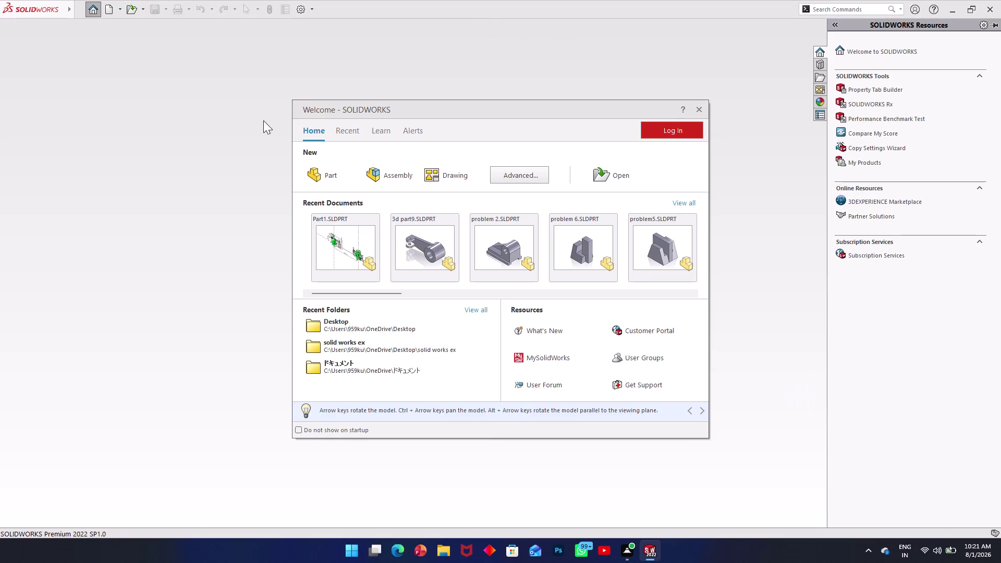
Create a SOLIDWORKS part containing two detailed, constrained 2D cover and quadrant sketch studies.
Create a new part document and open a sketch on the Front Plane.
click(314, 173)
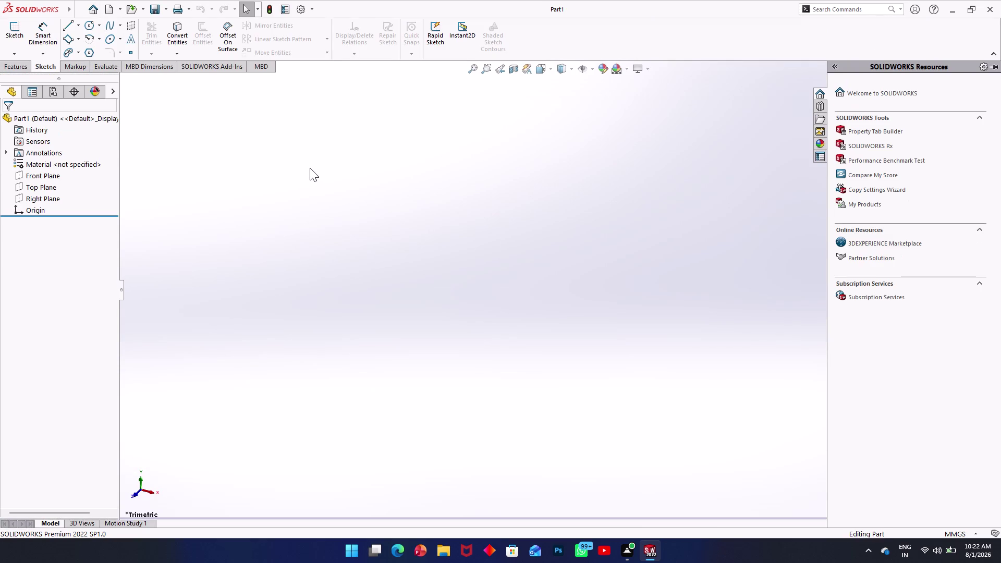
click(43, 176)
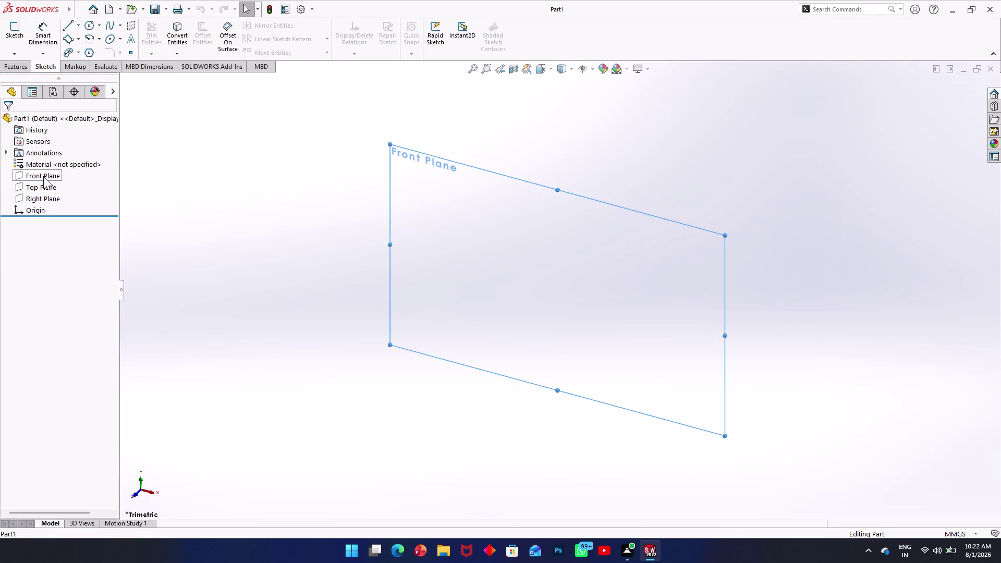
click(6, 34)
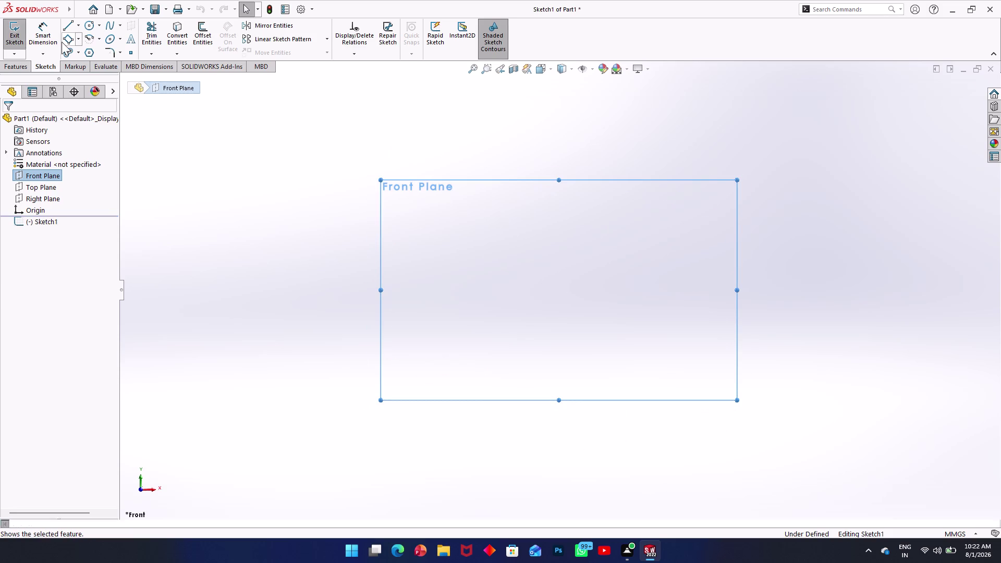
Draw a vertical and a horizontal construction centerline intersecting at the sketch origin.
click(77, 31)
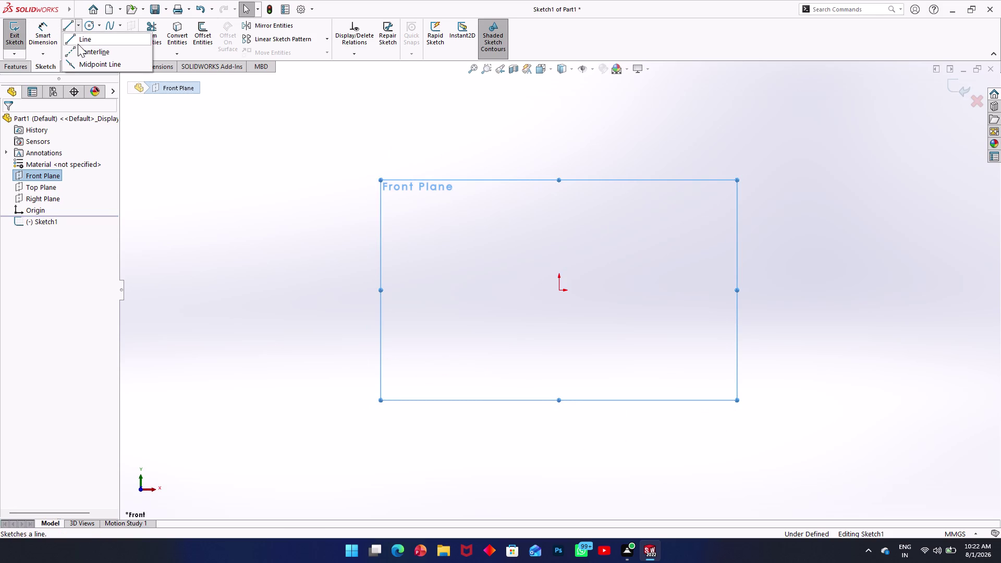
click(78, 46)
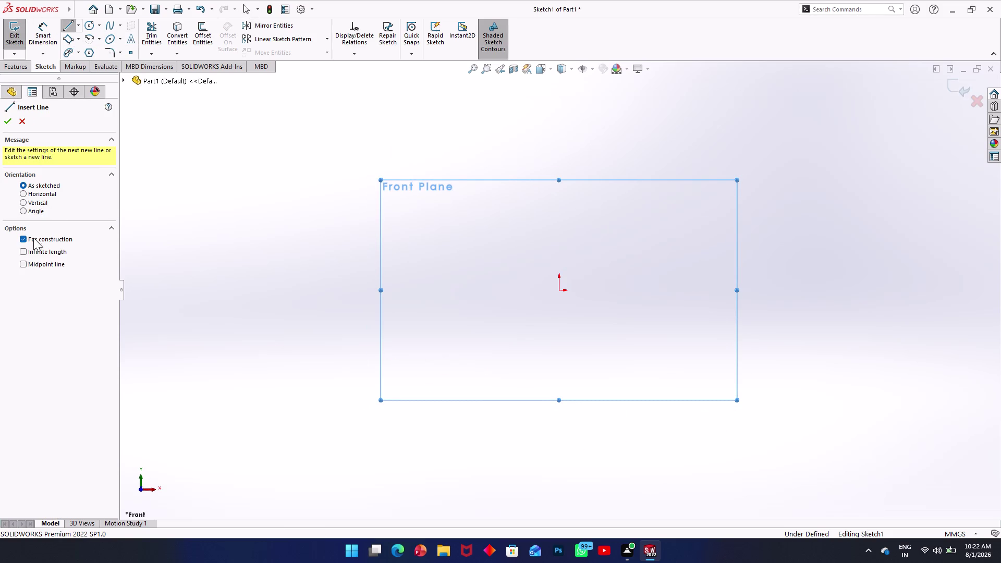
click(33, 249)
click(559, 291)
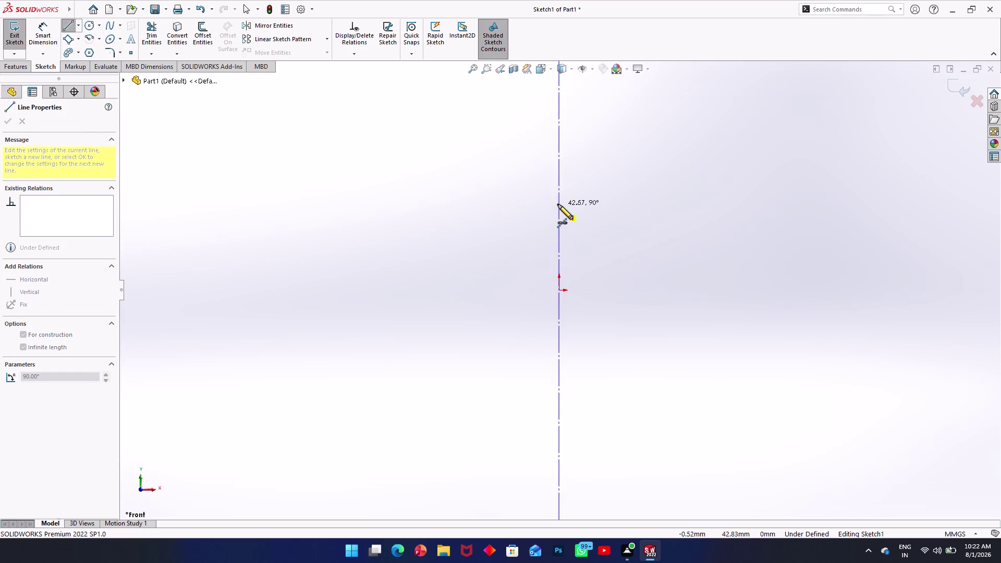
click(558, 204)
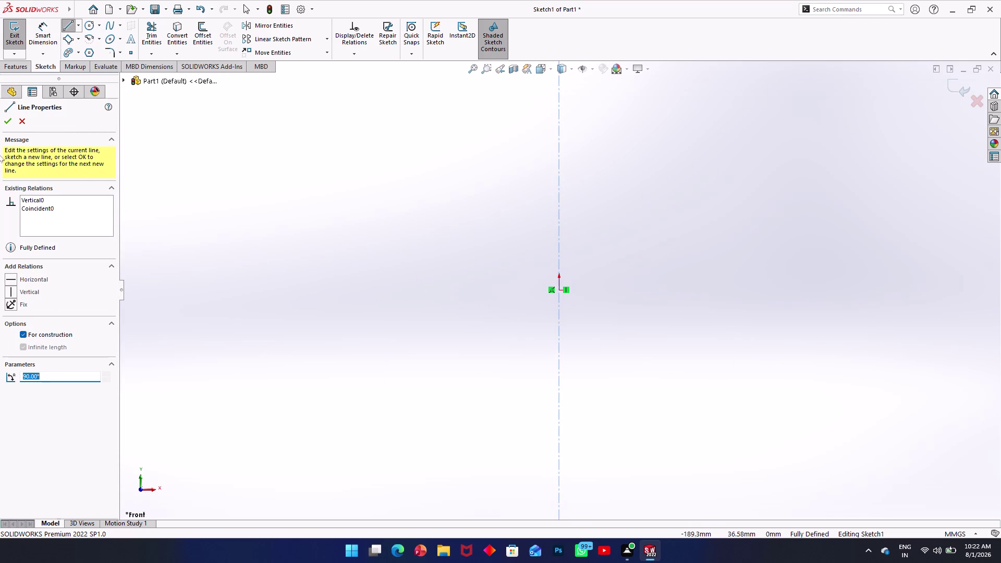
click(560, 290)
click(596, 289)
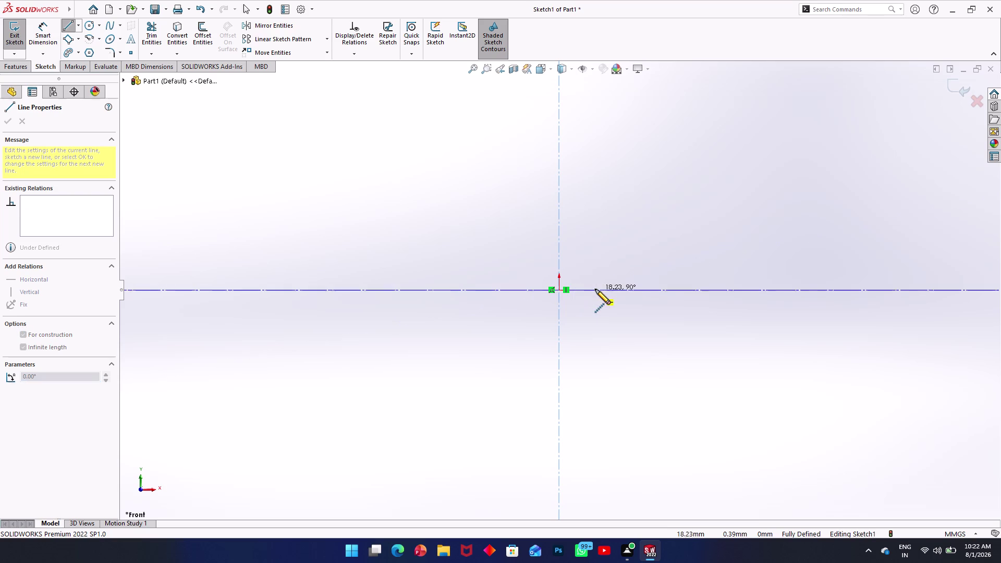
key(Escape)
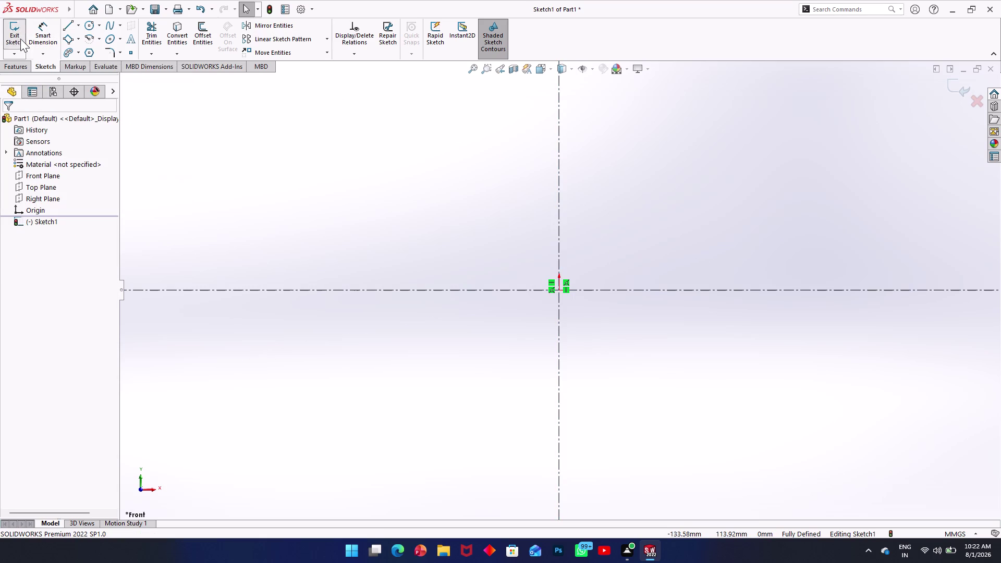
click(87, 26)
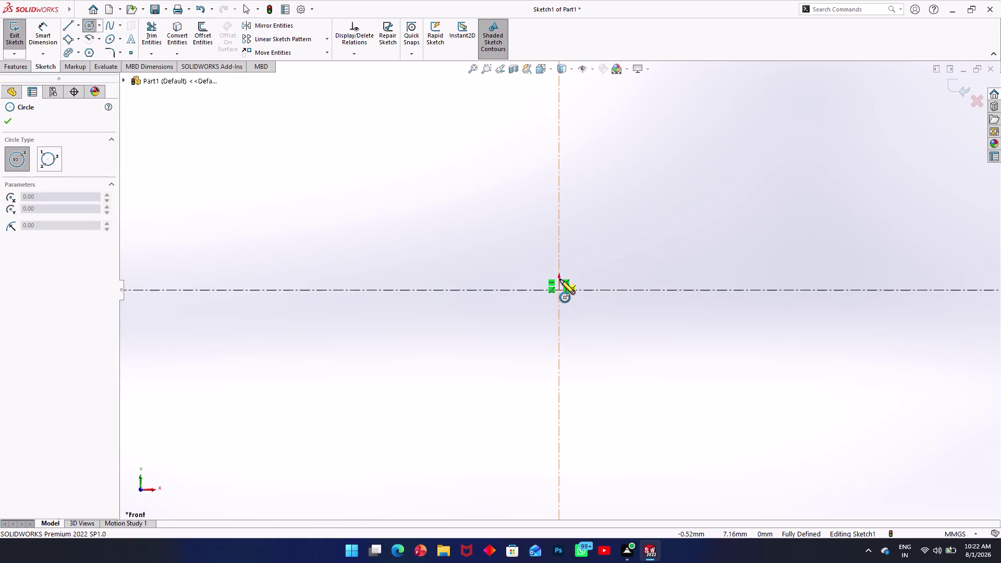
Draw three circles of increasing radius, all centred on the origin.
click(559, 290)
click(572, 296)
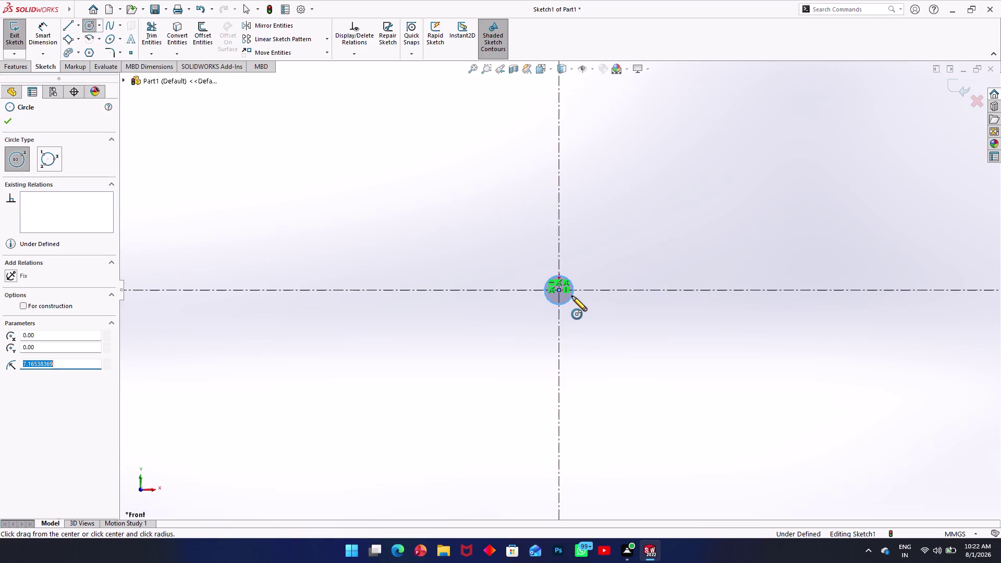
click(559, 291)
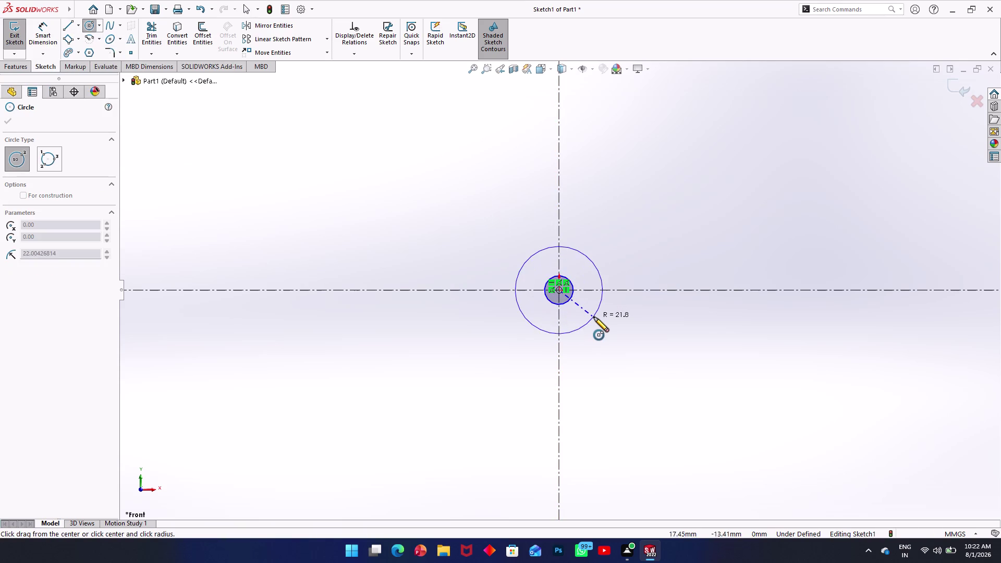
click(593, 317)
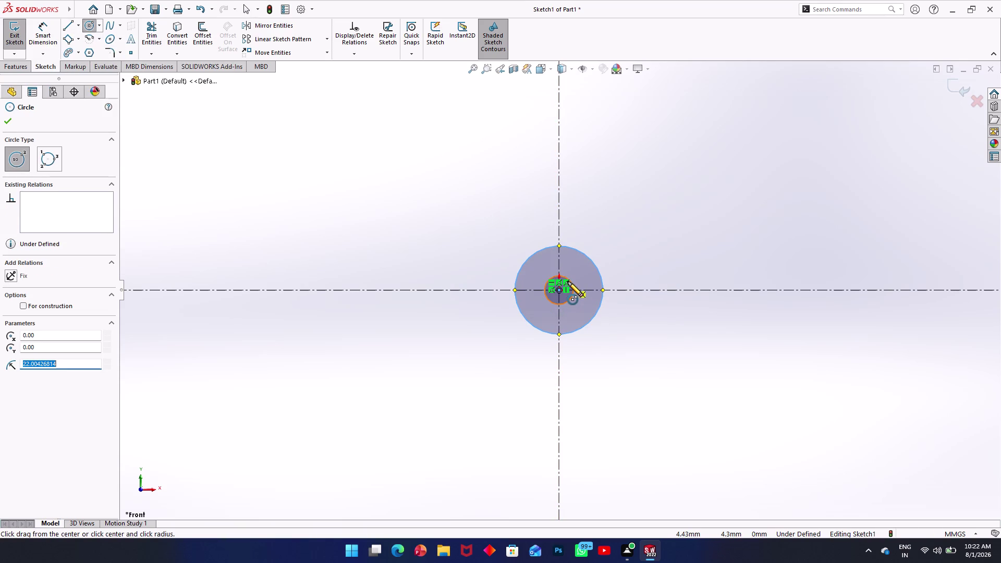
click(560, 291)
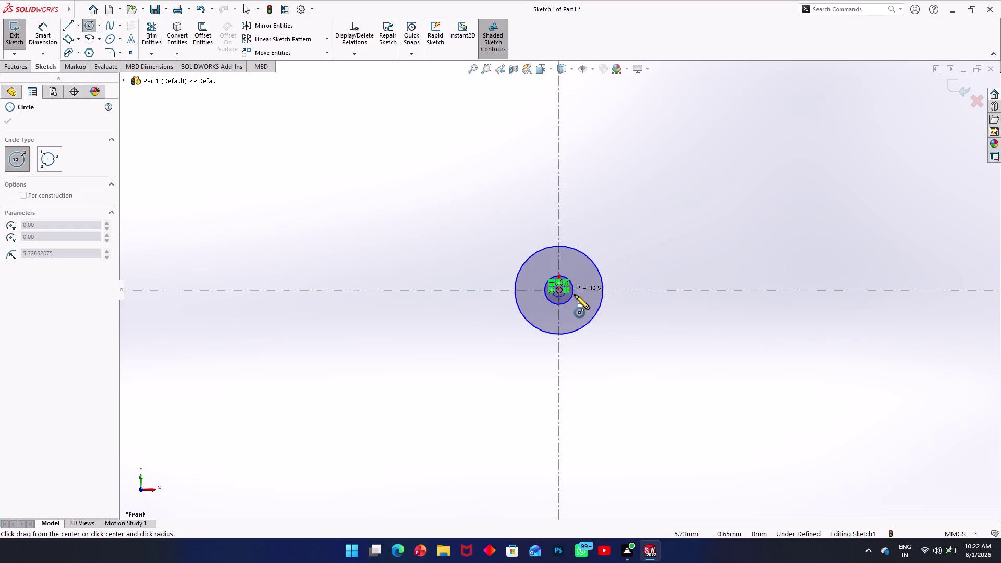
click(614, 316)
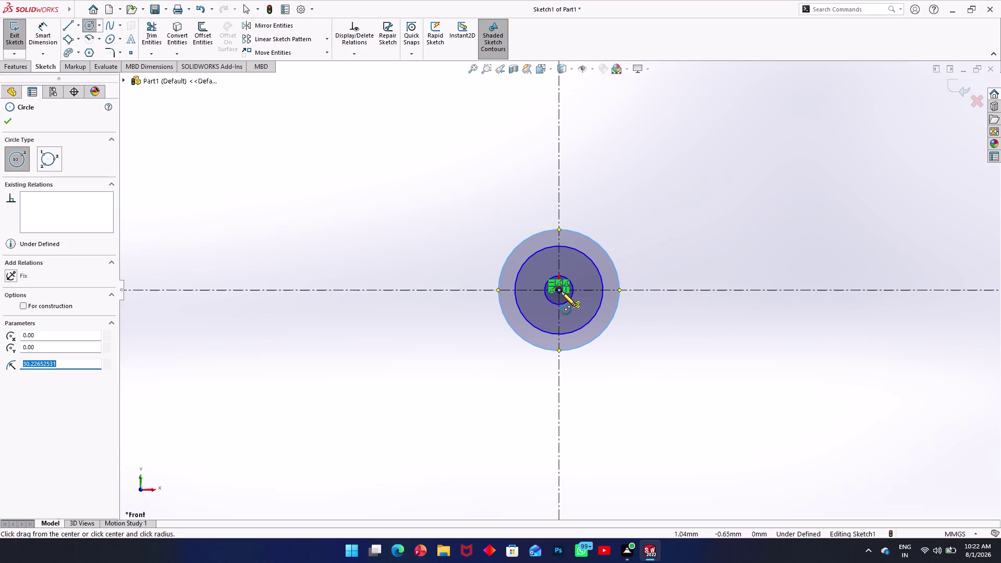
key(Escape)
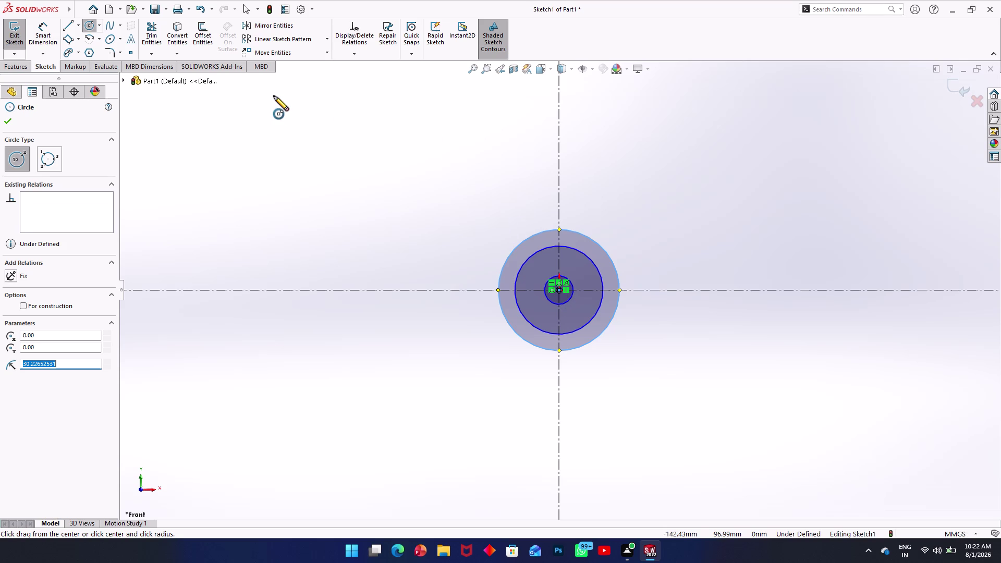
click(51, 31)
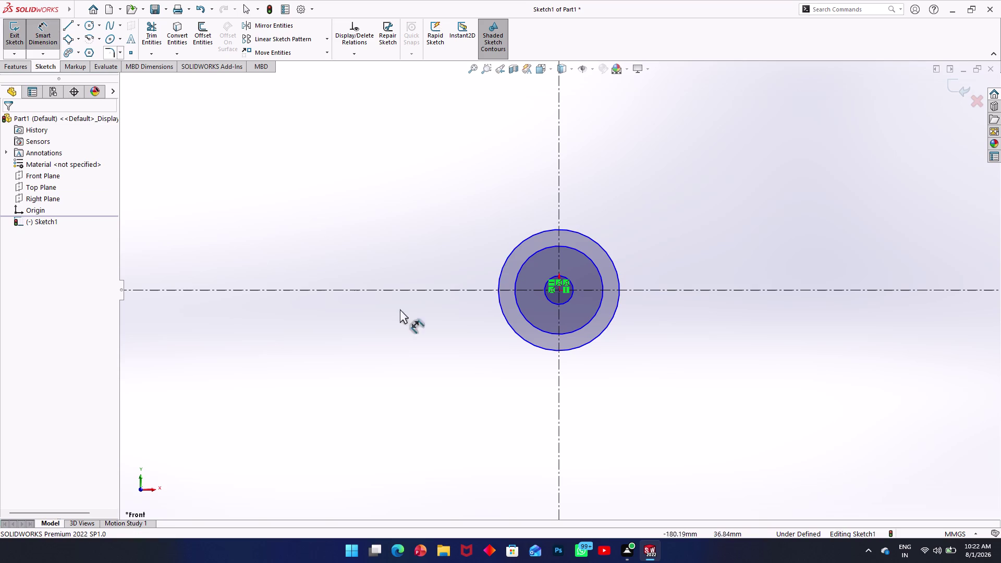
Dimension the smallest and middle circles to 32 mm and 58 mm diameters.
click(561, 304)
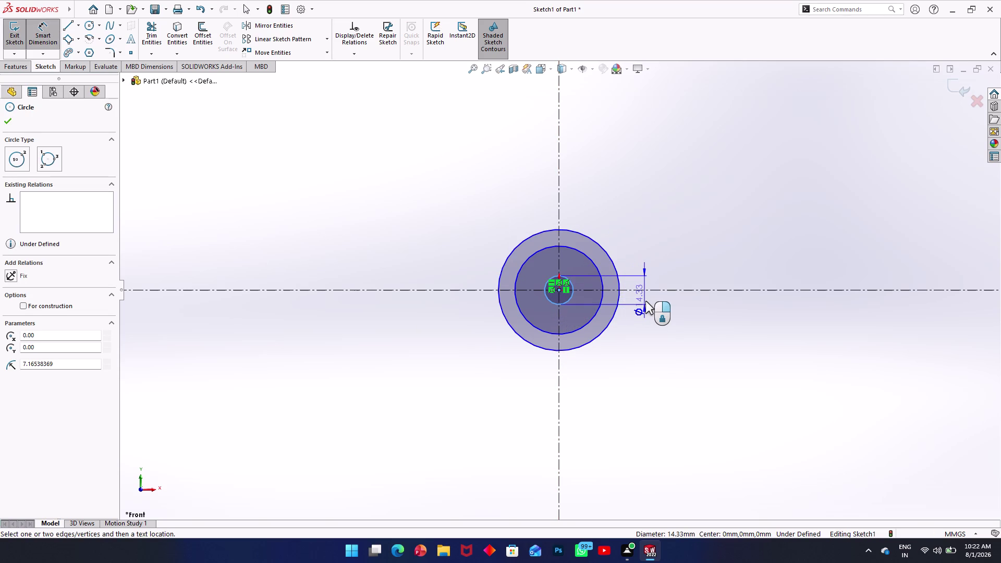
click(646, 301)
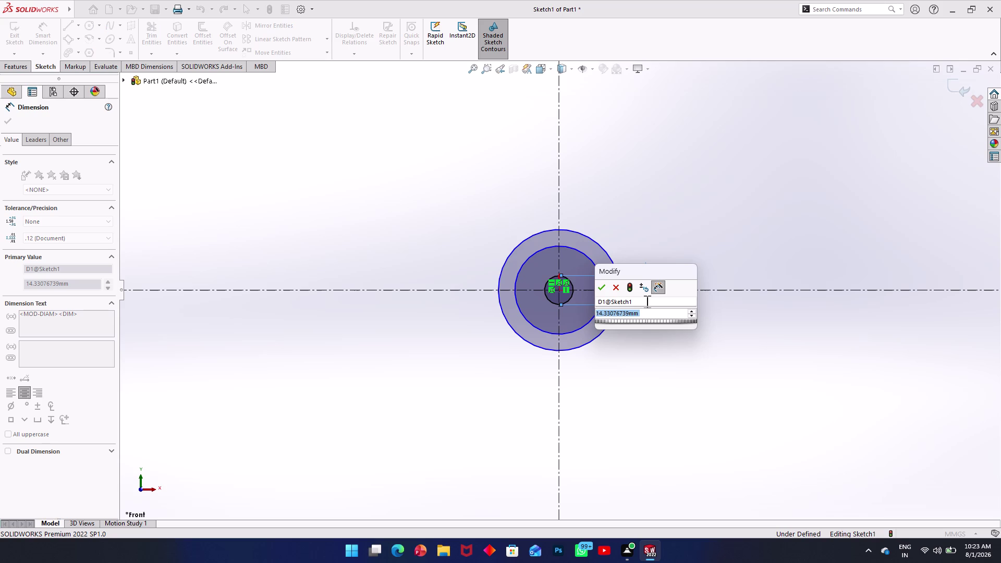
text(32)
key(Return)
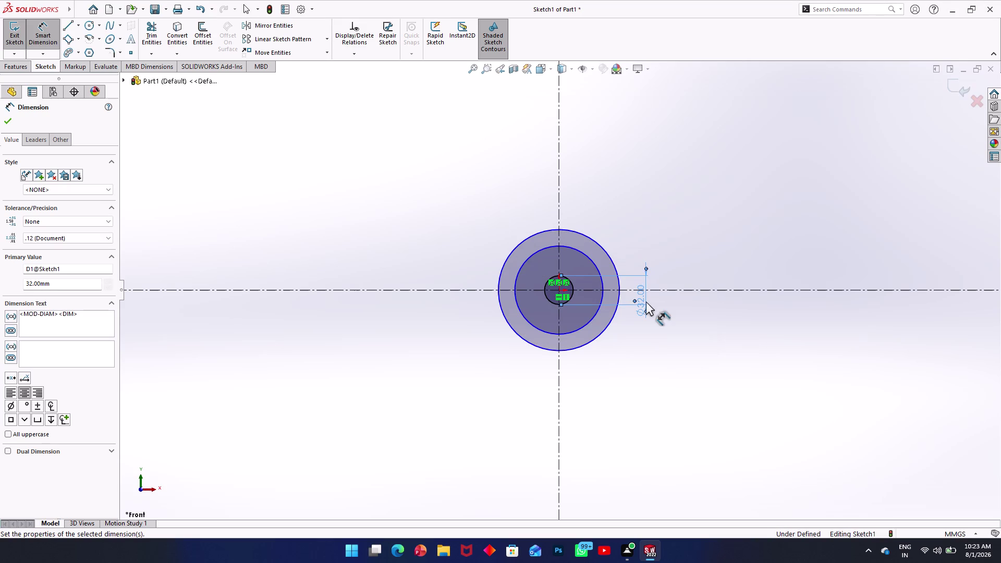
click(589, 324)
click(695, 294)
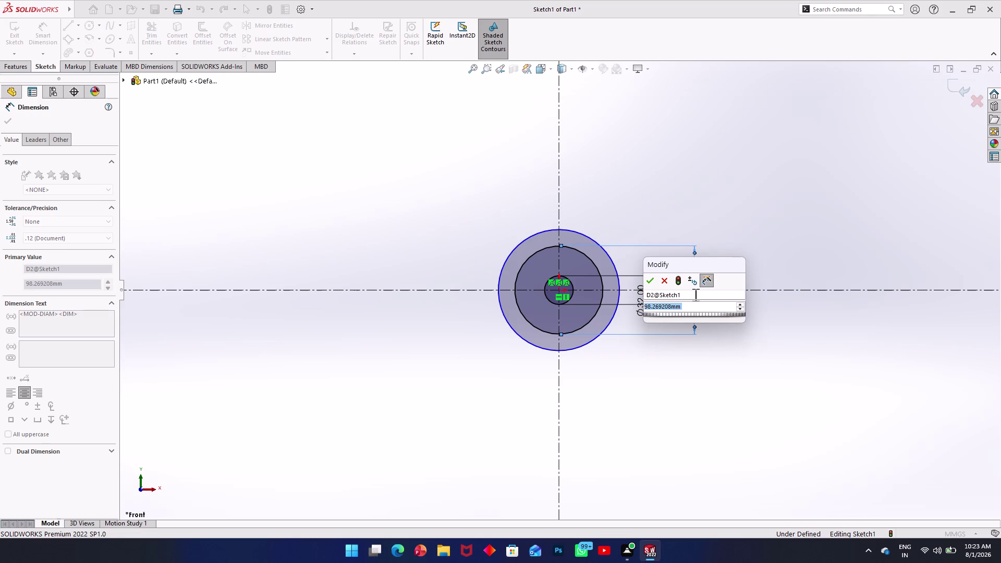
text(58)
key(Return)
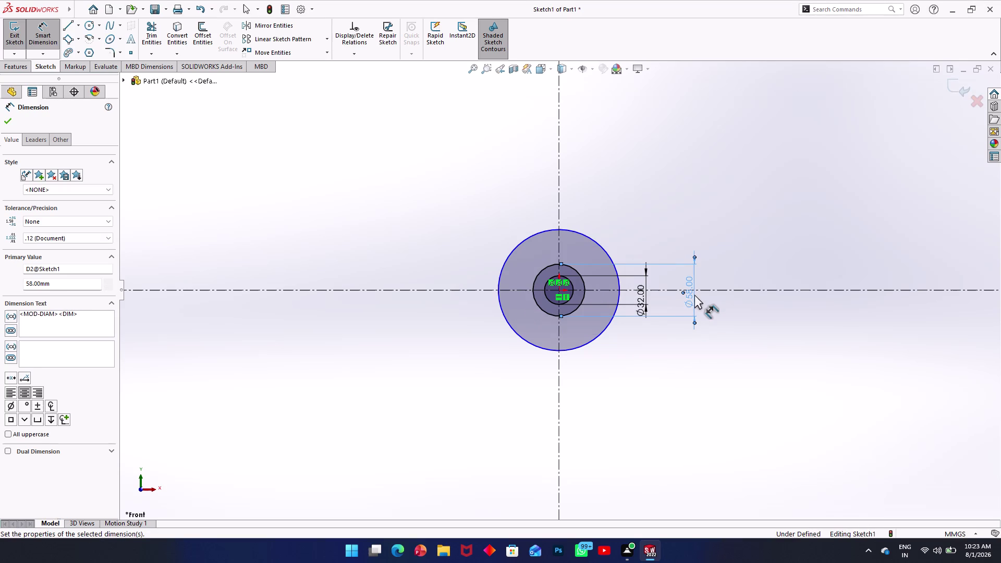
Dimension the outer circle to a 78 mm diameter.
click(609, 261)
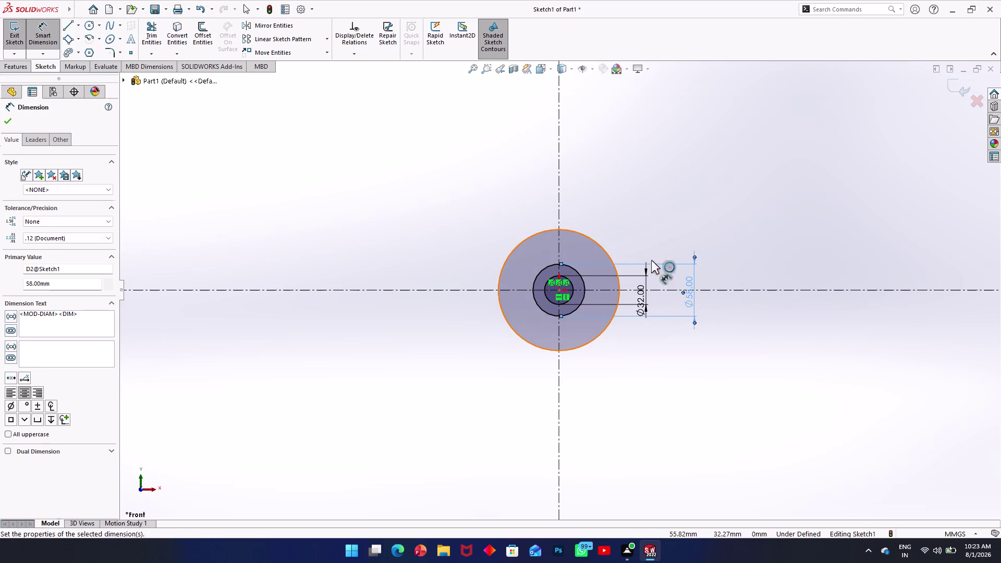
click(726, 306)
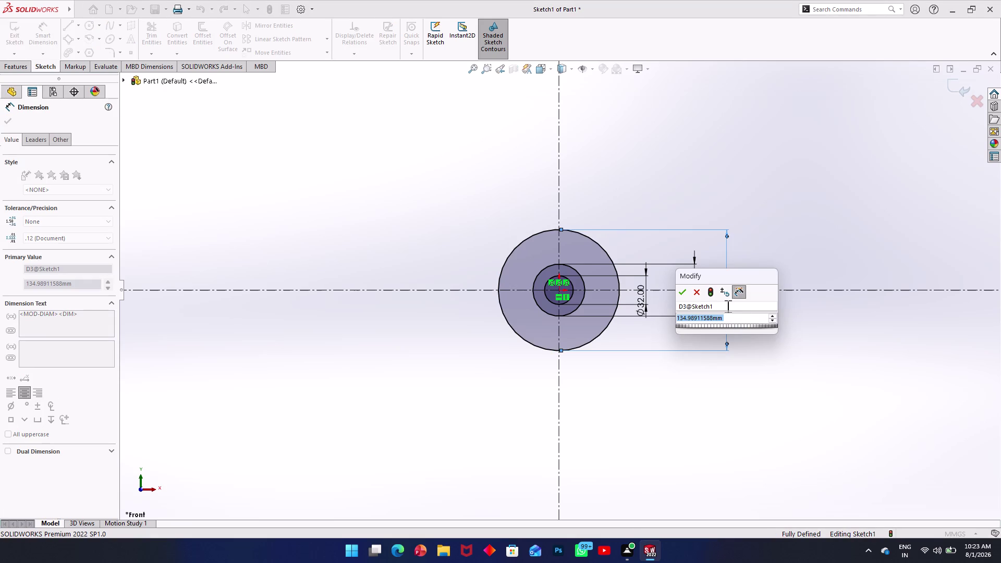
text(78)
key(Return)
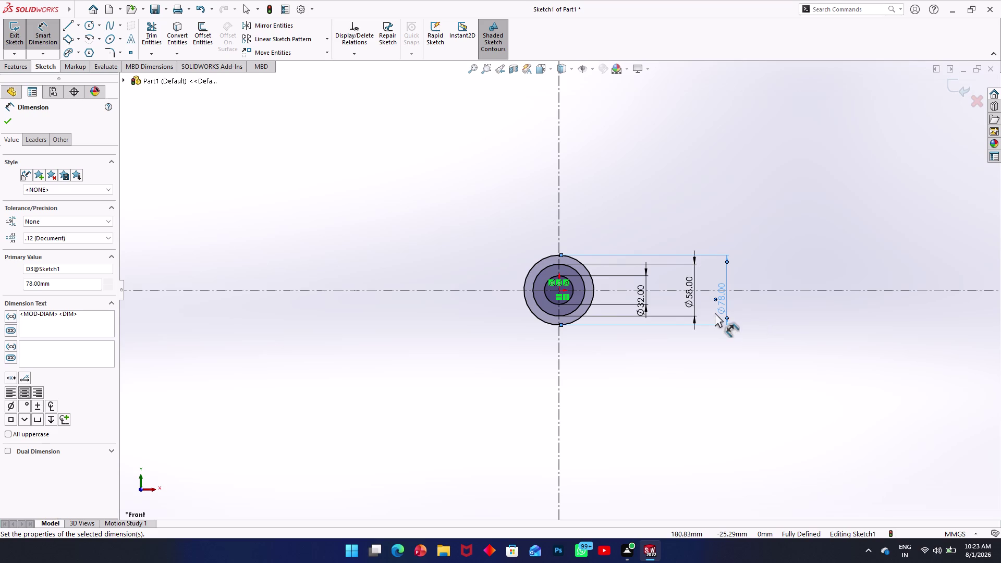
click(558, 289)
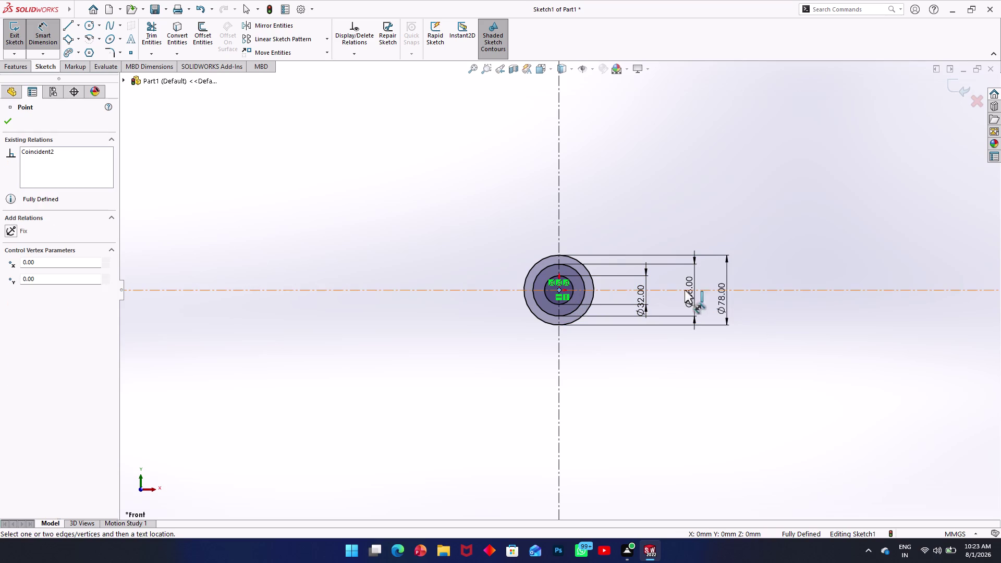
click(85, 23)
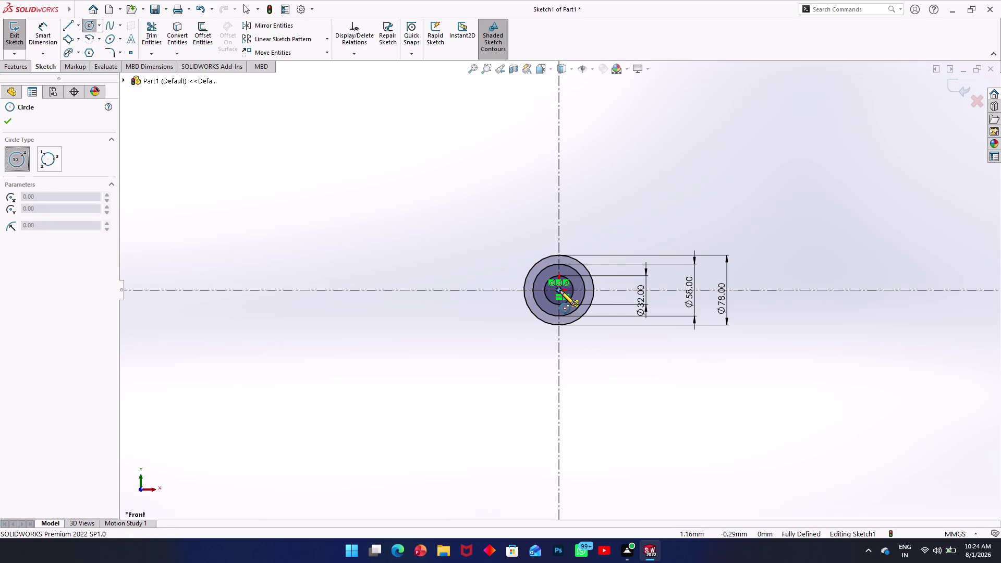
Draw a fourth circle at the origin and dimension it to 84 mm diameter.
click(560, 291)
click(615, 313)
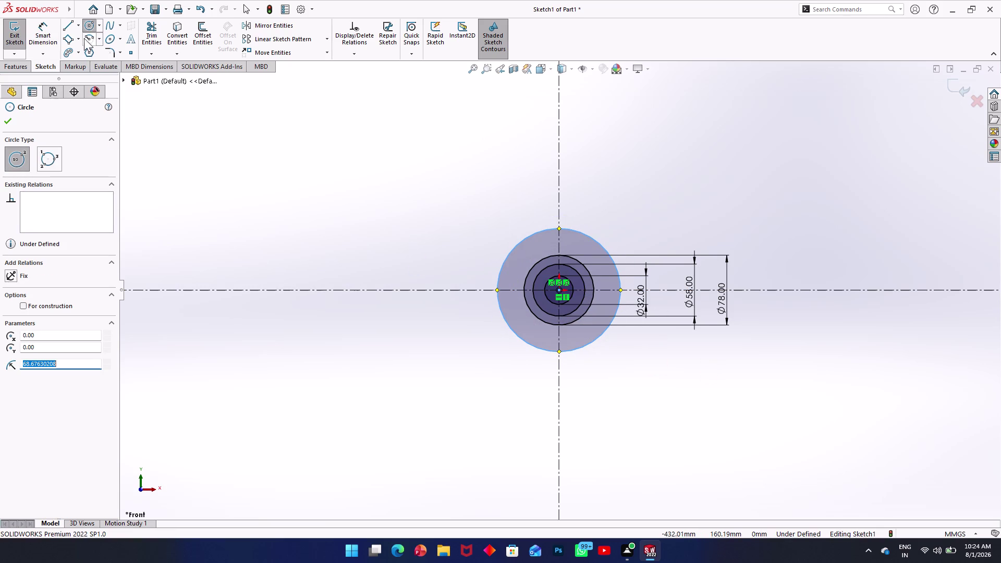
click(47, 27)
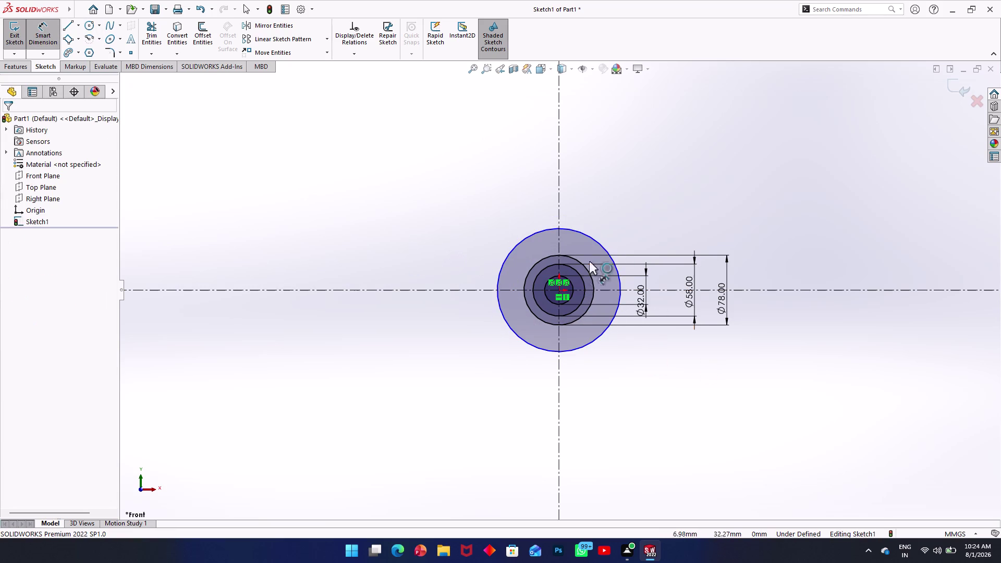
click(606, 251)
click(738, 270)
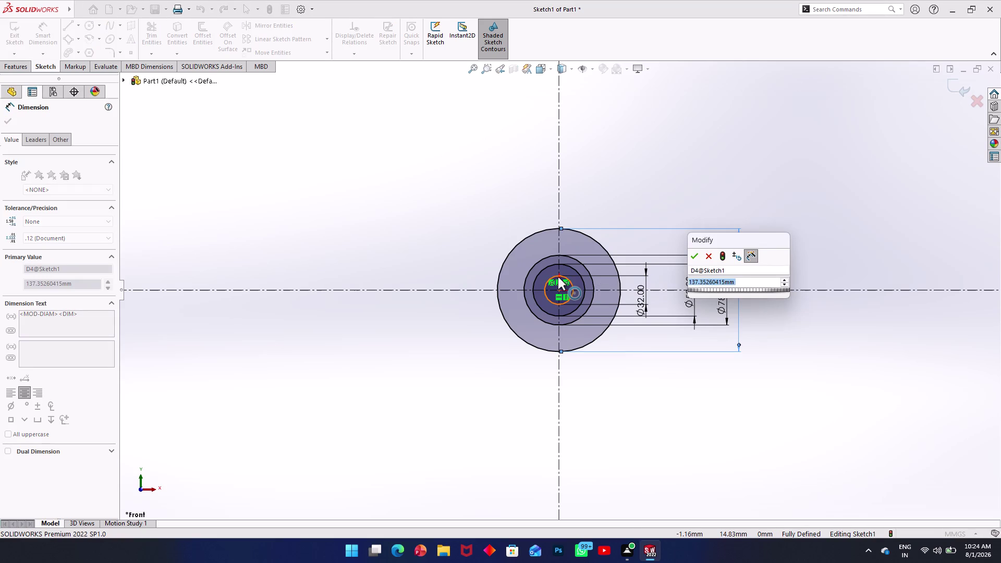
text(84)
key(Return)
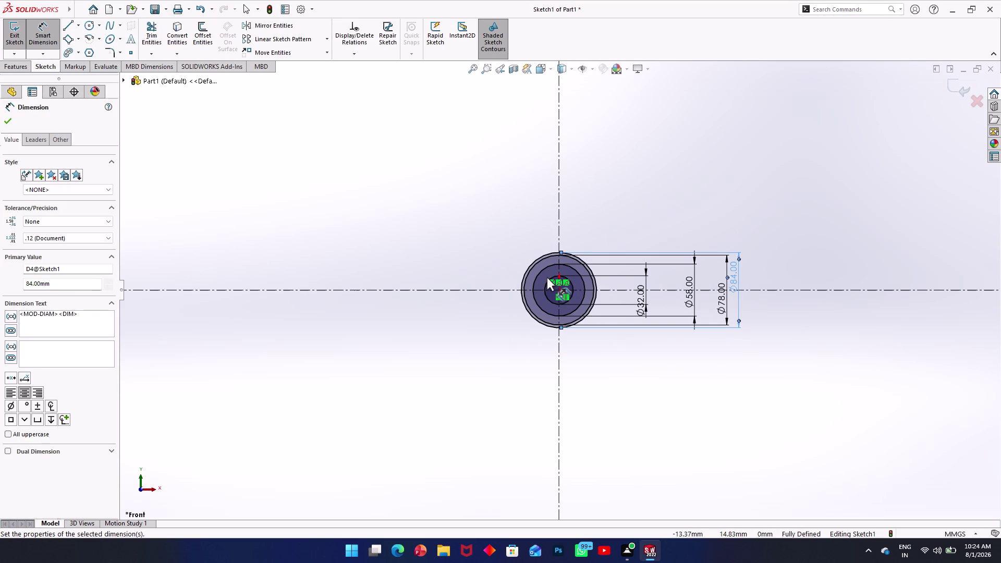
Zoom in and select the 58 mm circle.
scroll(down, 3)
scroll(down, 3)
scroll(down, 3)
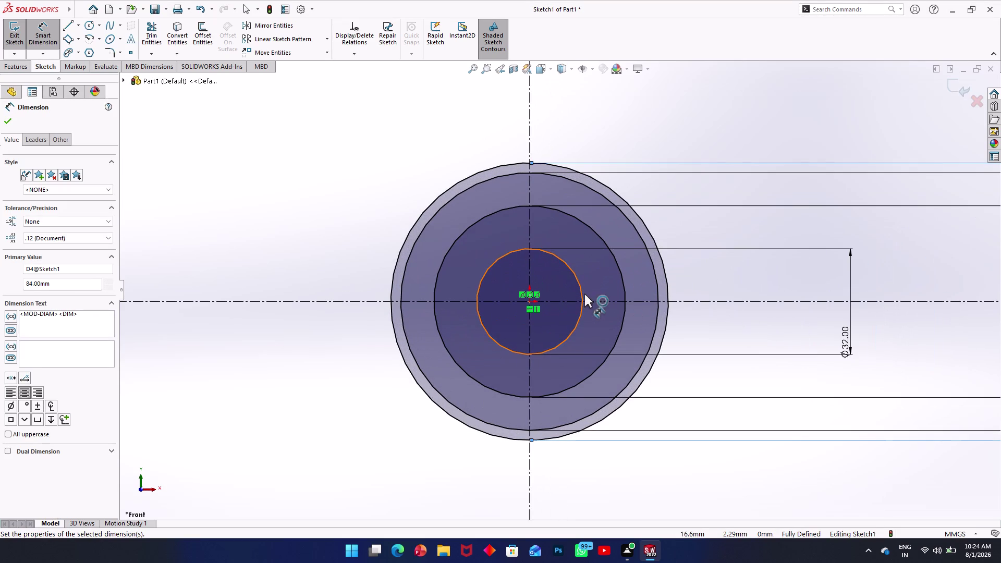
click(45, 25)
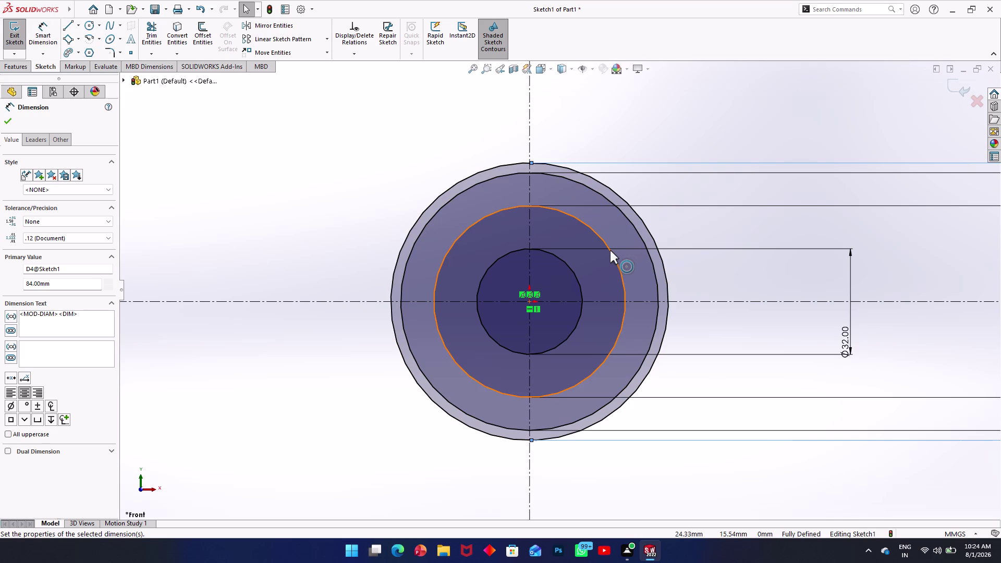
click(610, 250)
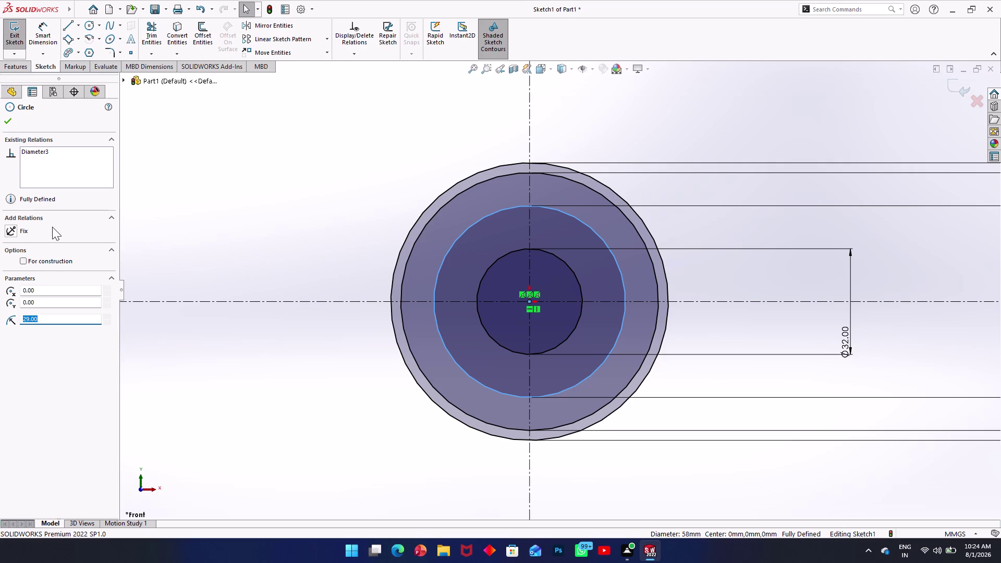
Convert the 58 mm circle into construction geometry.
click(27, 259)
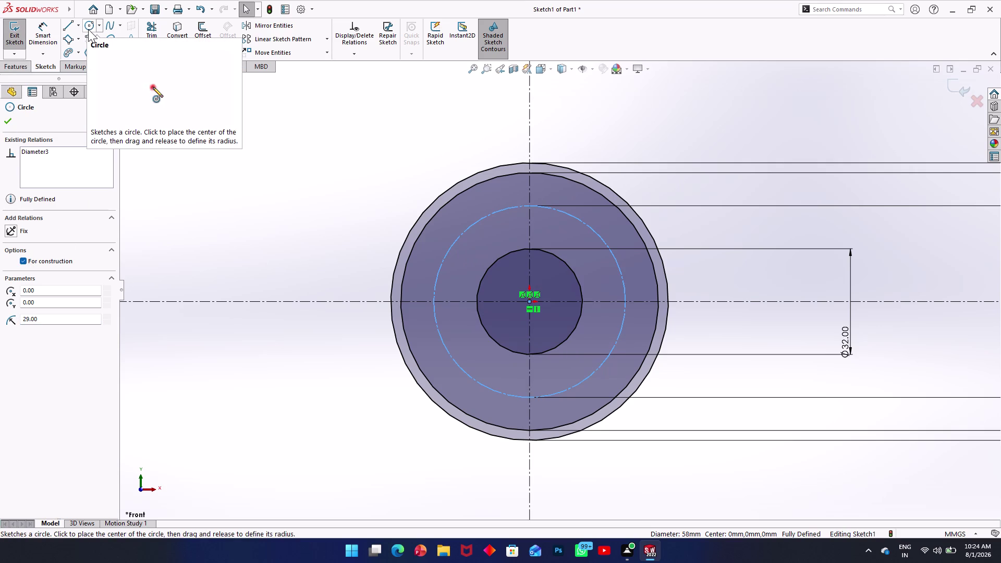
click(88, 29)
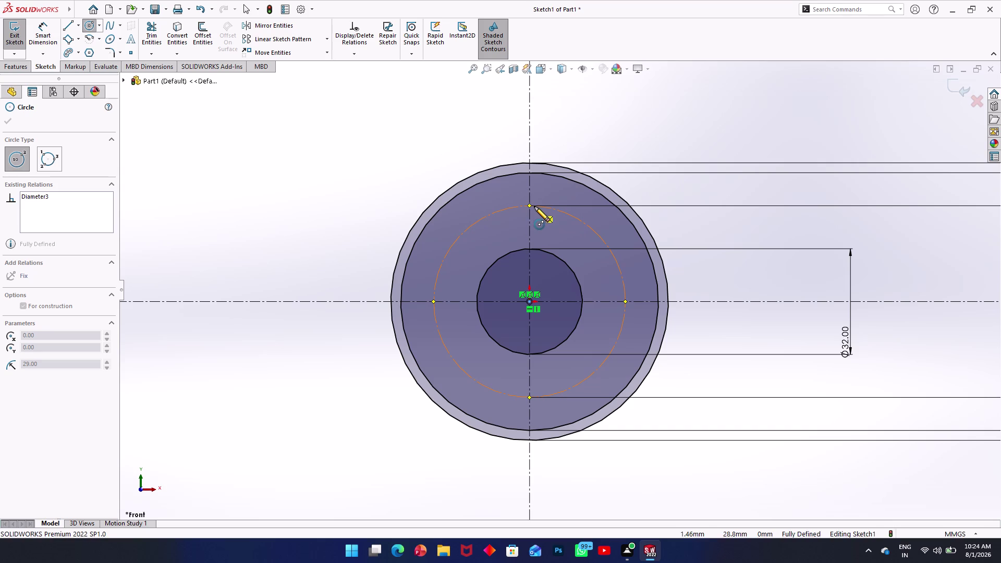
Draw a circle on the construction circle's top quadrant and dimension it to 14 mm diameter.
click(530, 207)
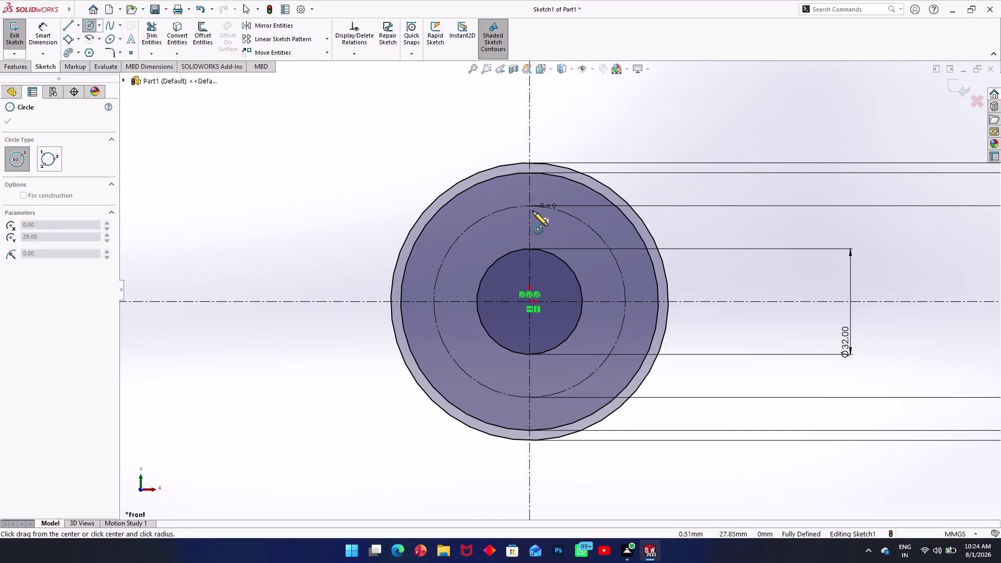
click(537, 215)
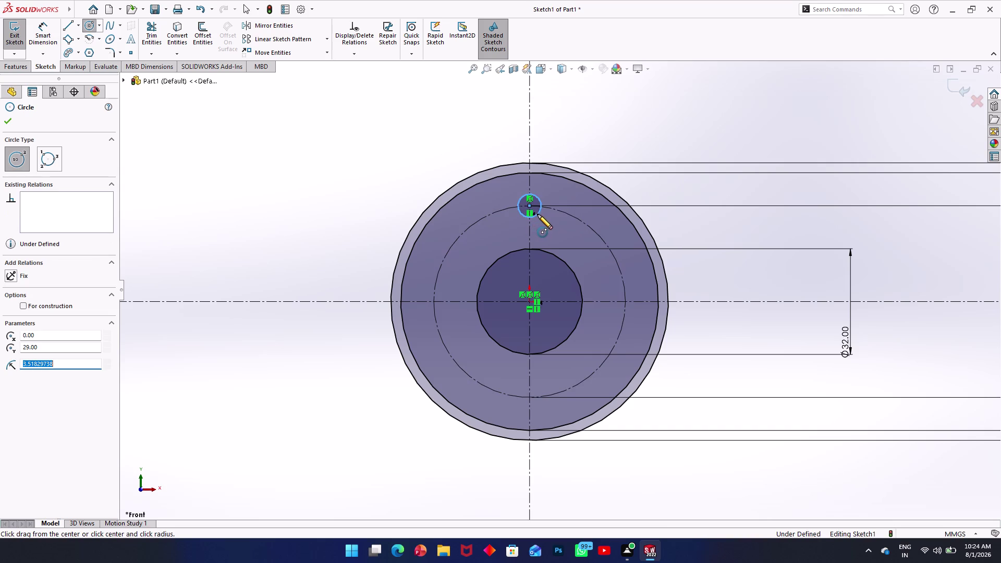
click(44, 30)
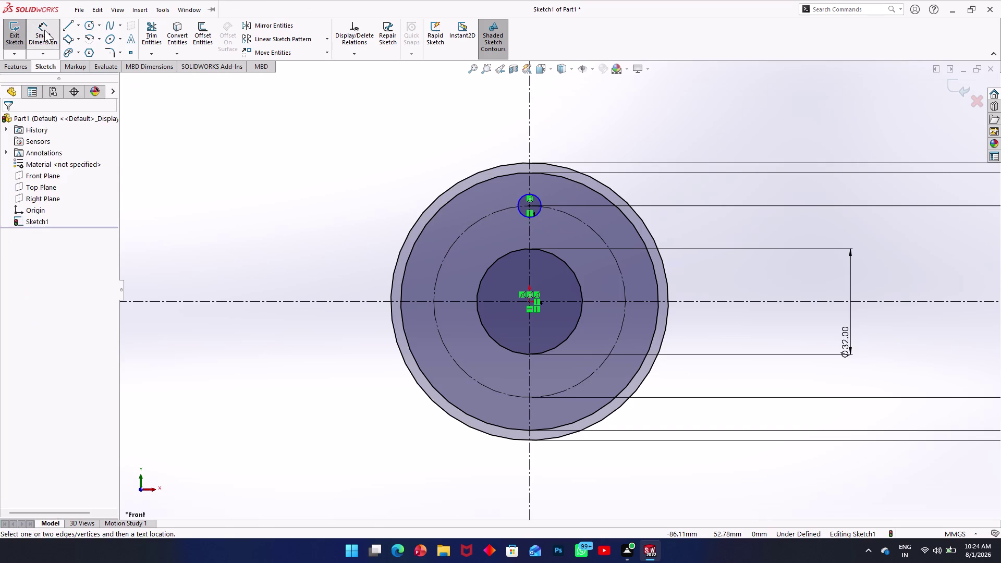
click(540, 201)
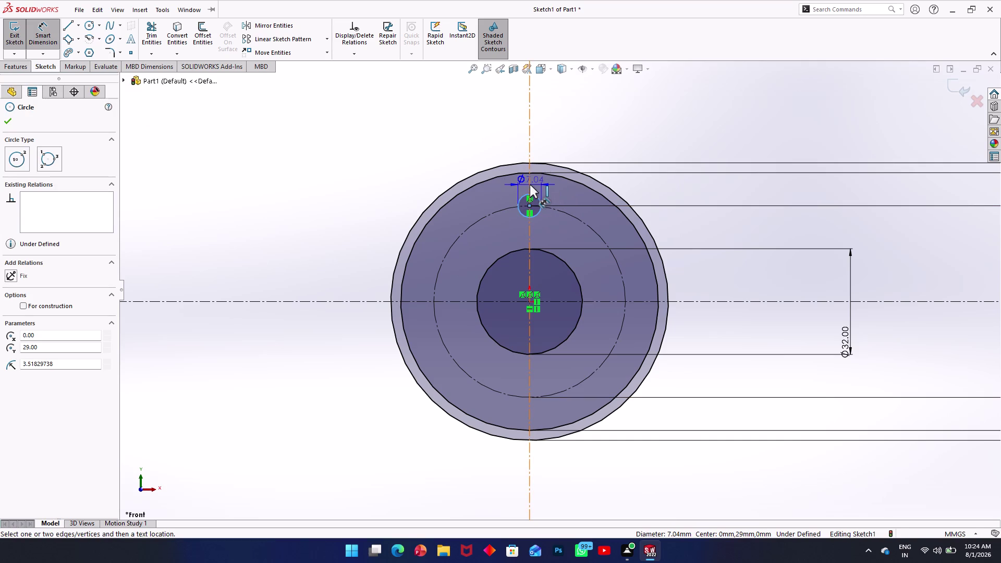
click(533, 189)
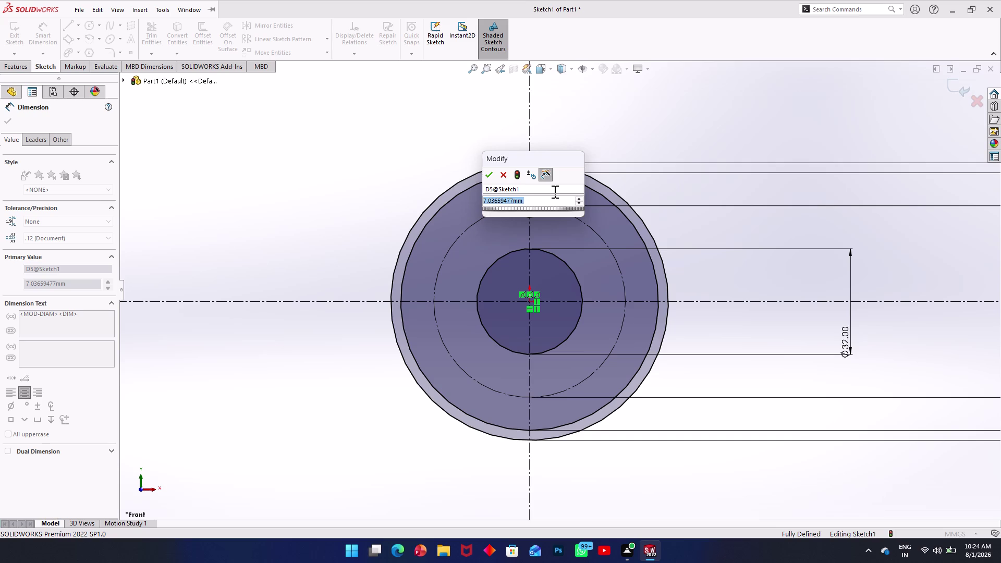
text(14)
key(Return)
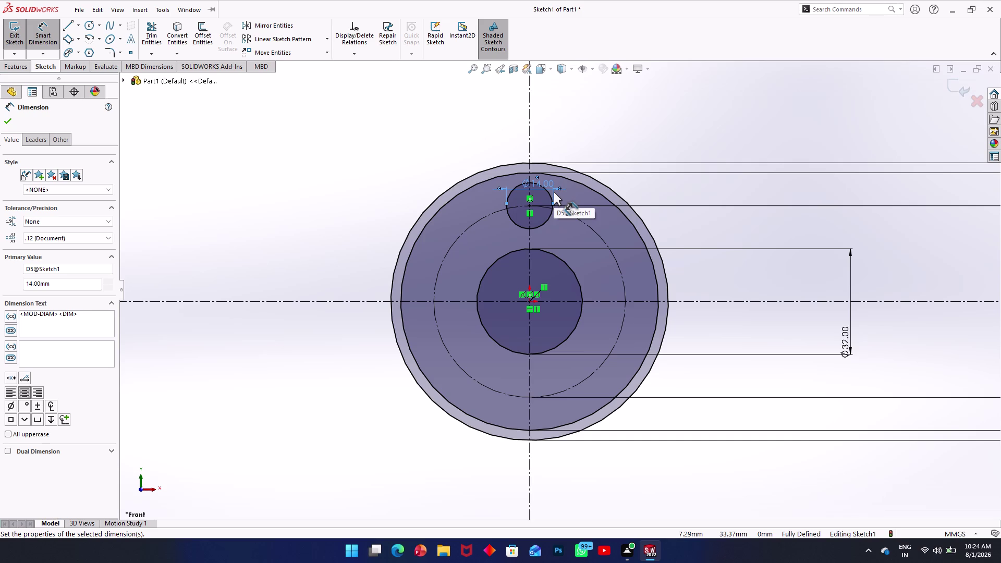
click(86, 28)
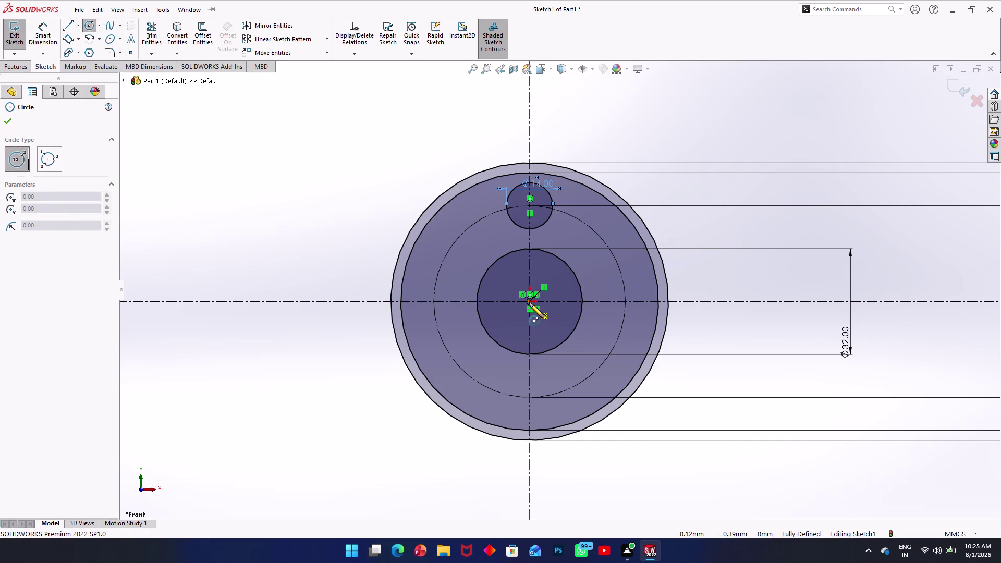
Draw a circle at the origin and dimension it to 22 mm diameter.
click(529, 303)
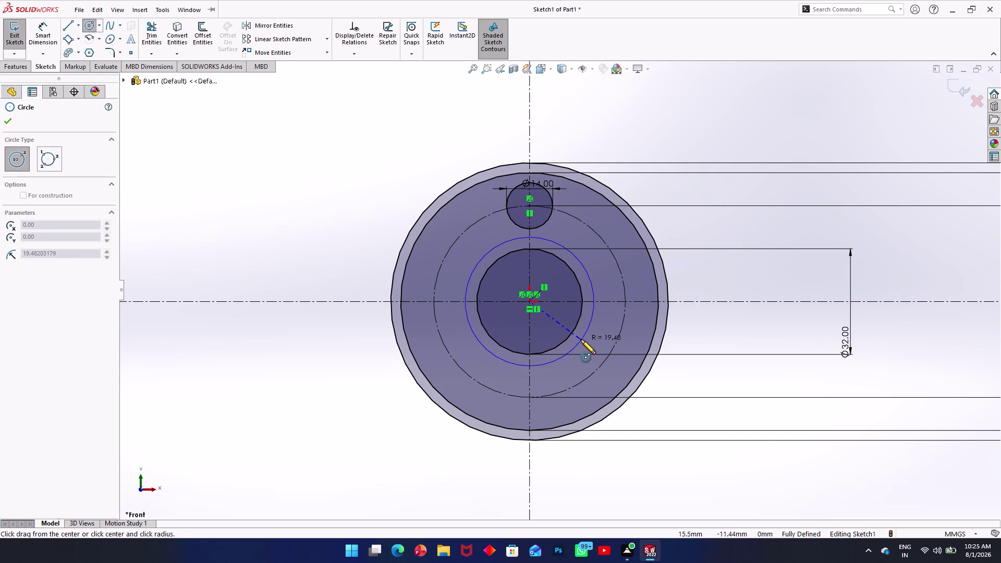
click(581, 338)
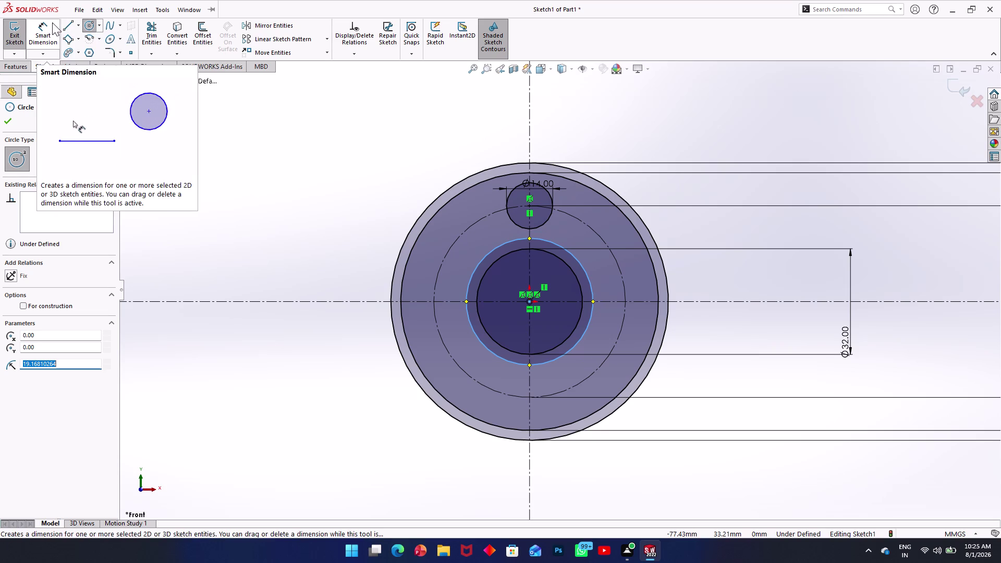
click(52, 23)
click(588, 275)
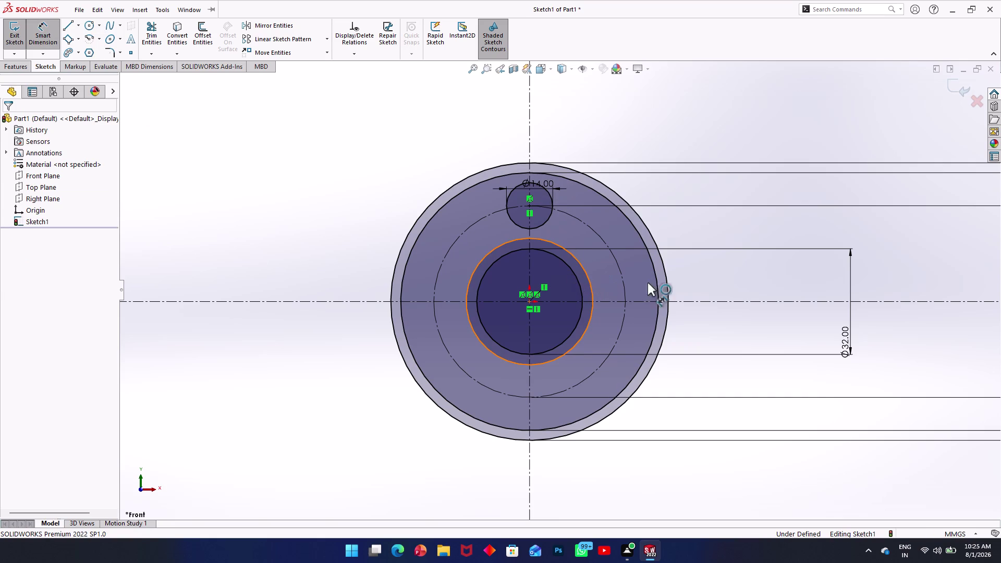
click(871, 303)
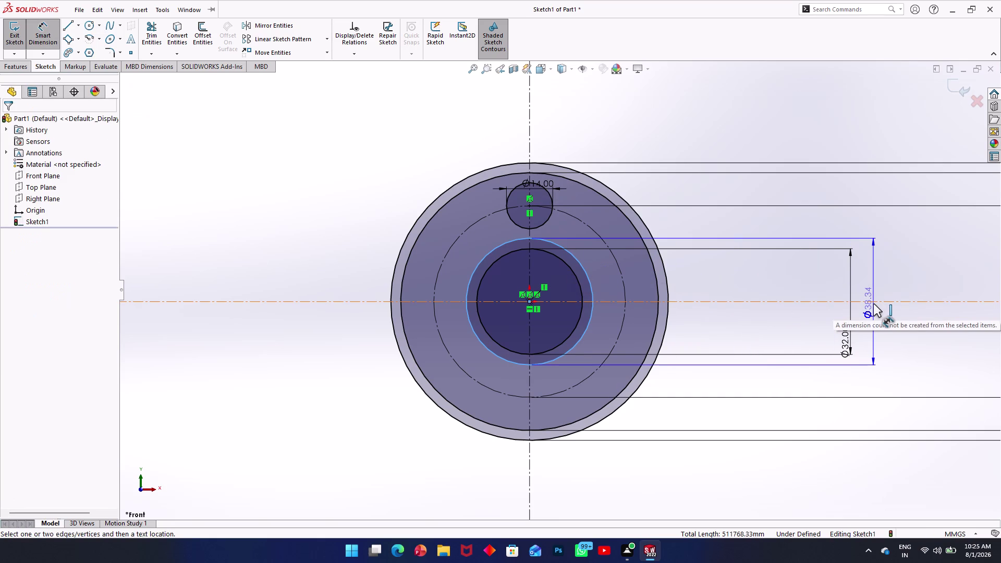
click(813, 308)
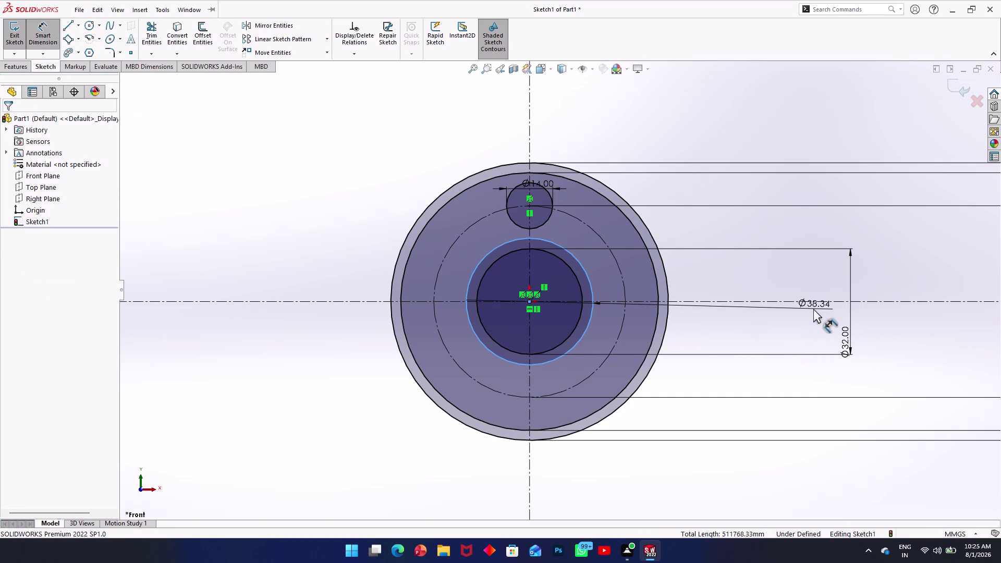
text(2)
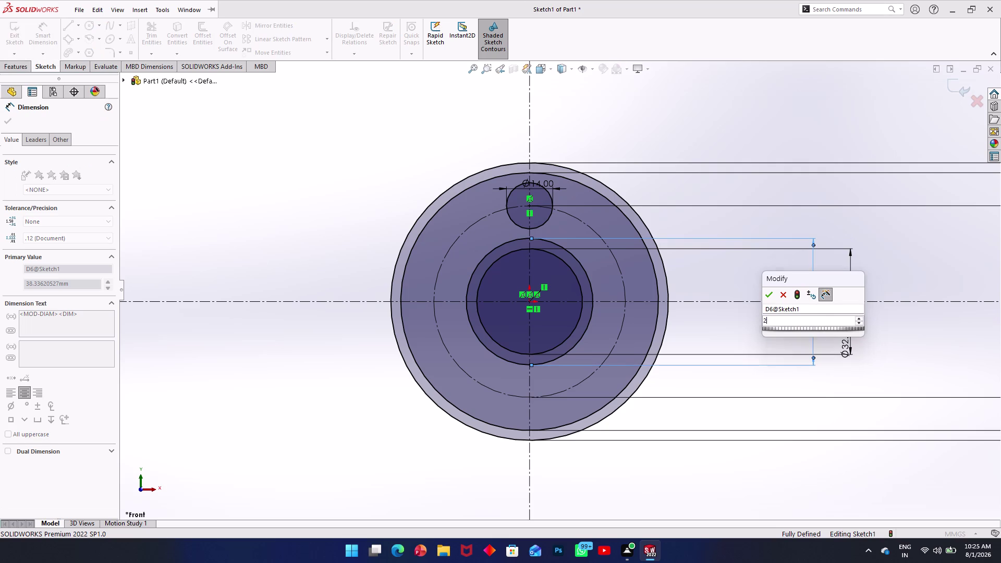
text(2)
key(Return)
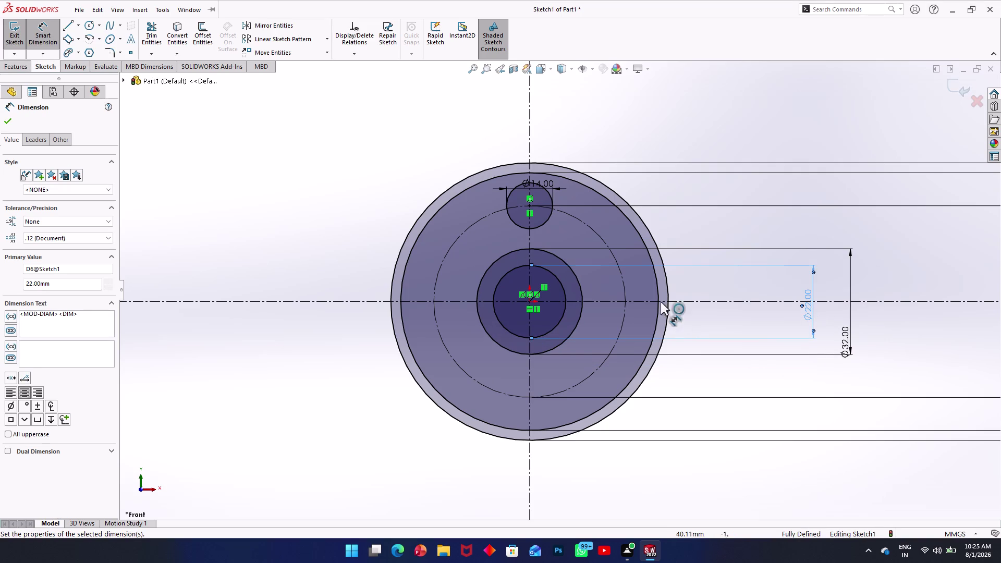
click(67, 26)
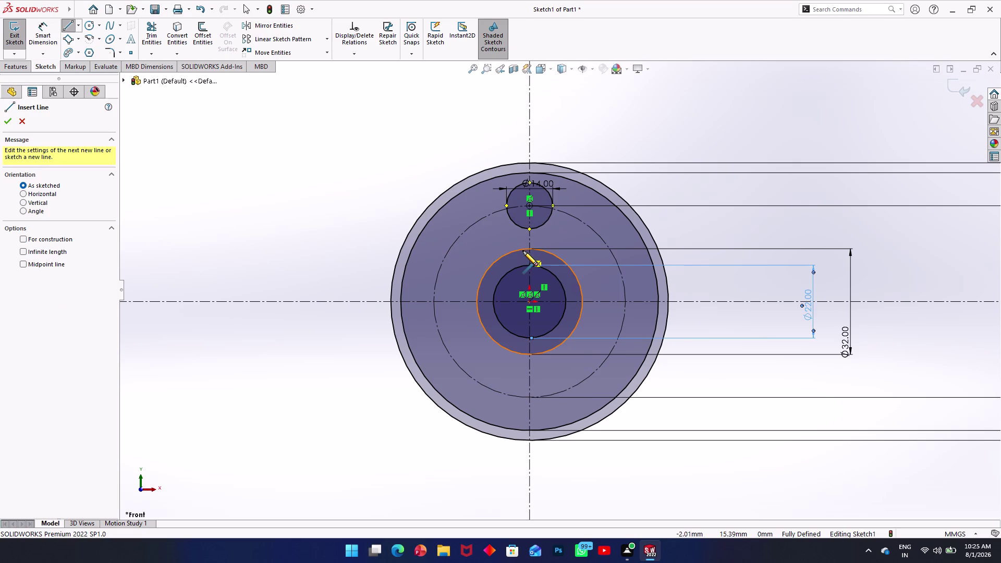
Sketch a short horizontal line across the vertical centreline, just above the hub.
scroll(up, 3)
scroll(down, 3)
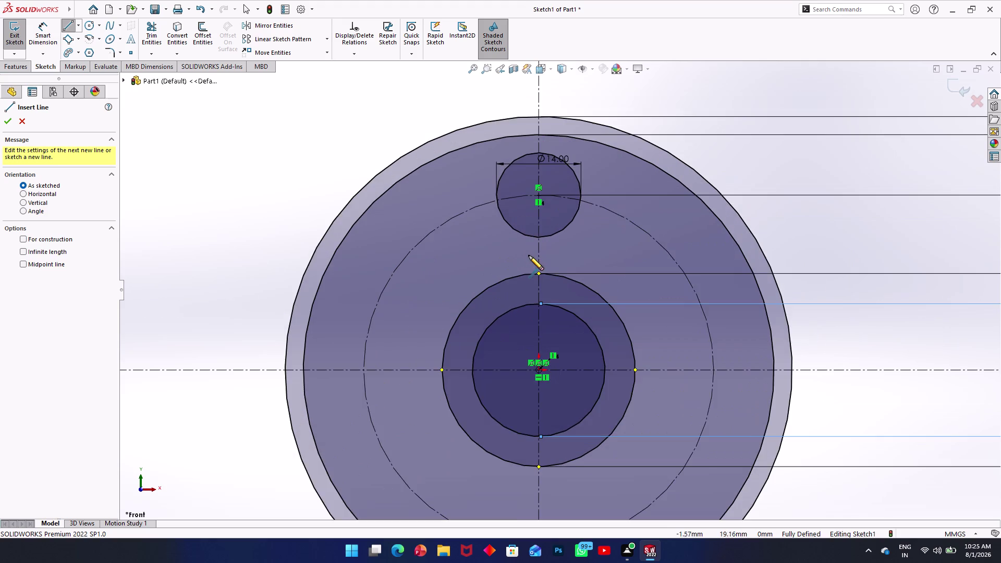
scroll(down, 3)
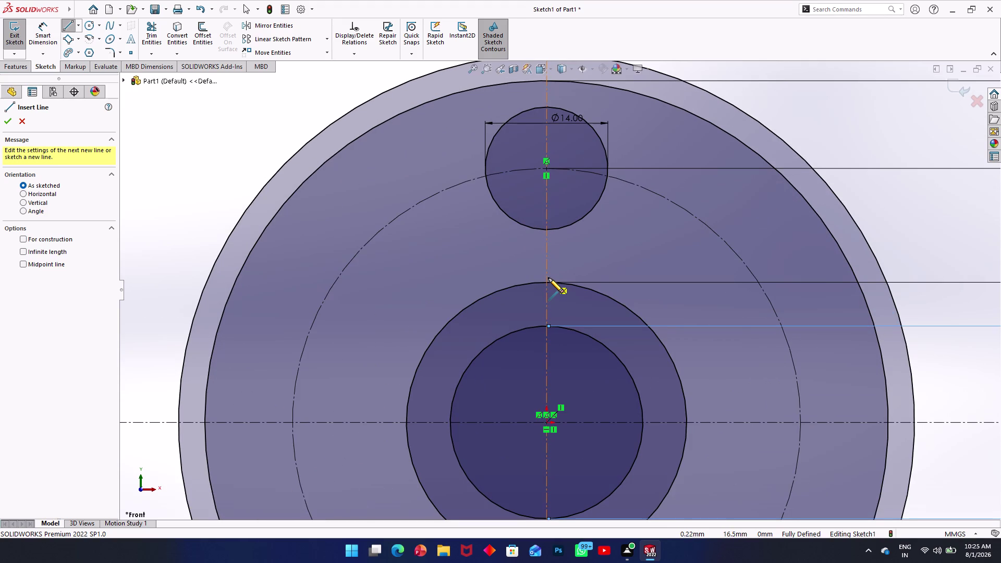
click(521, 276)
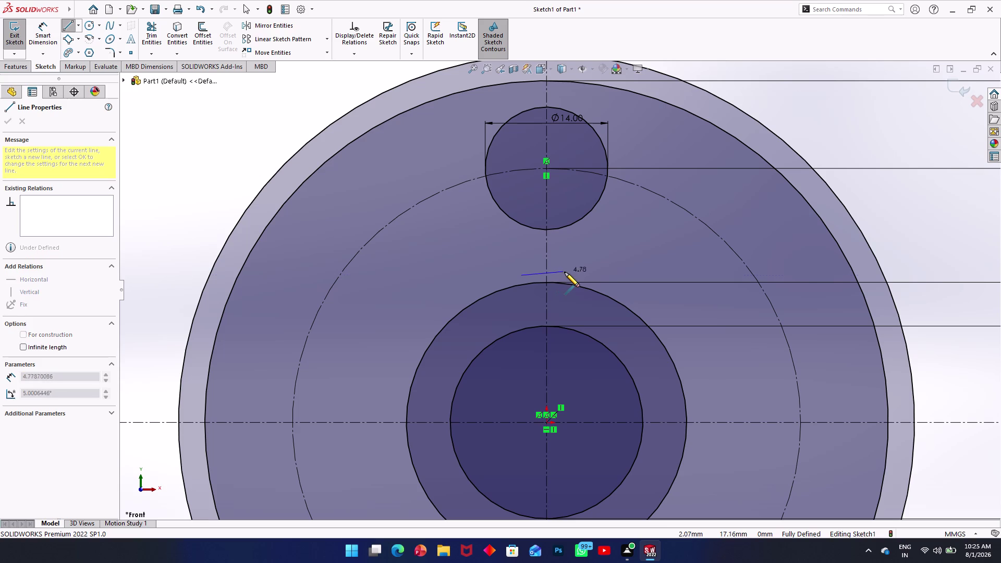
click(565, 274)
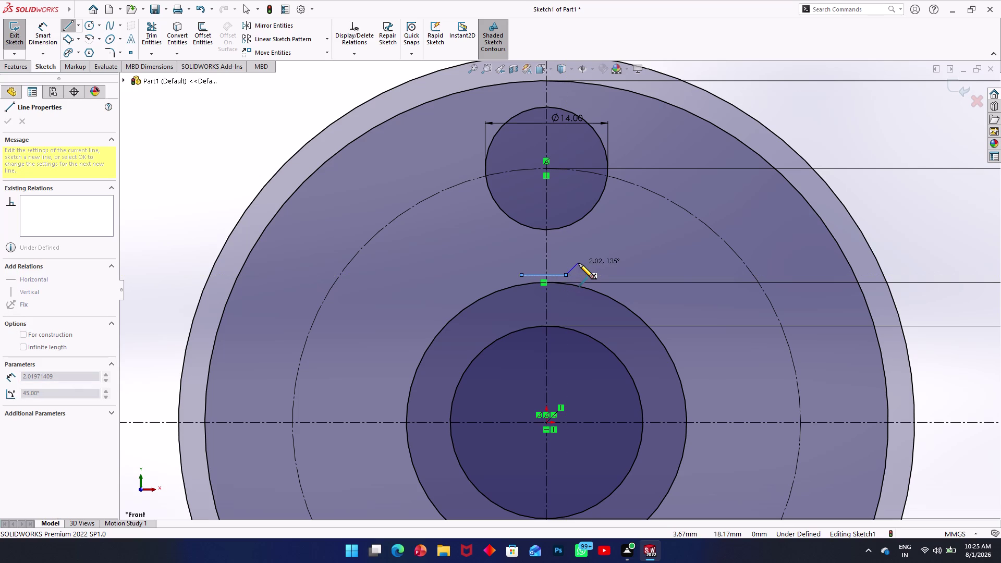
key(Escape)
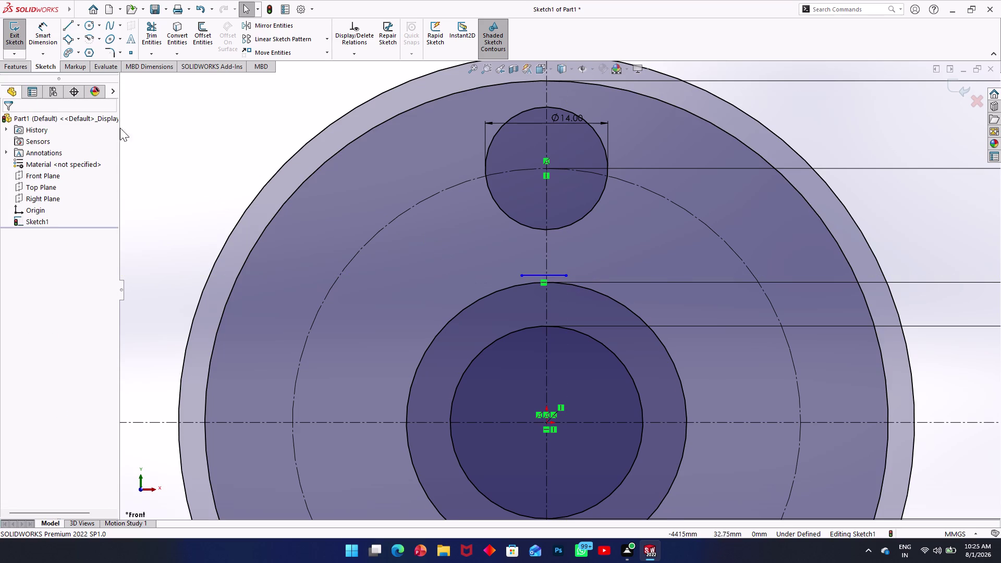
Dimension the short horizontal line to 6 mm long.
click(44, 39)
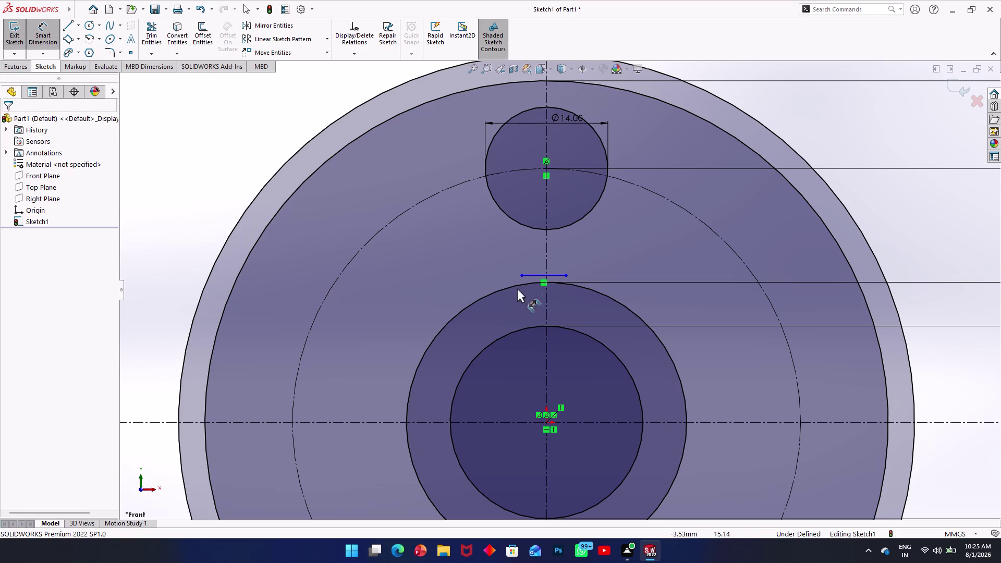
click(536, 273)
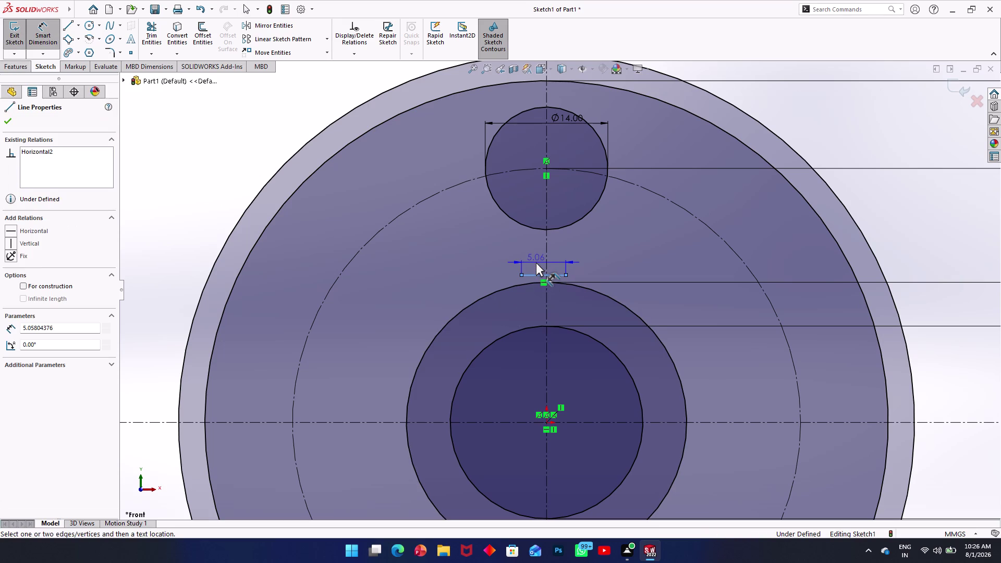
click(536, 262)
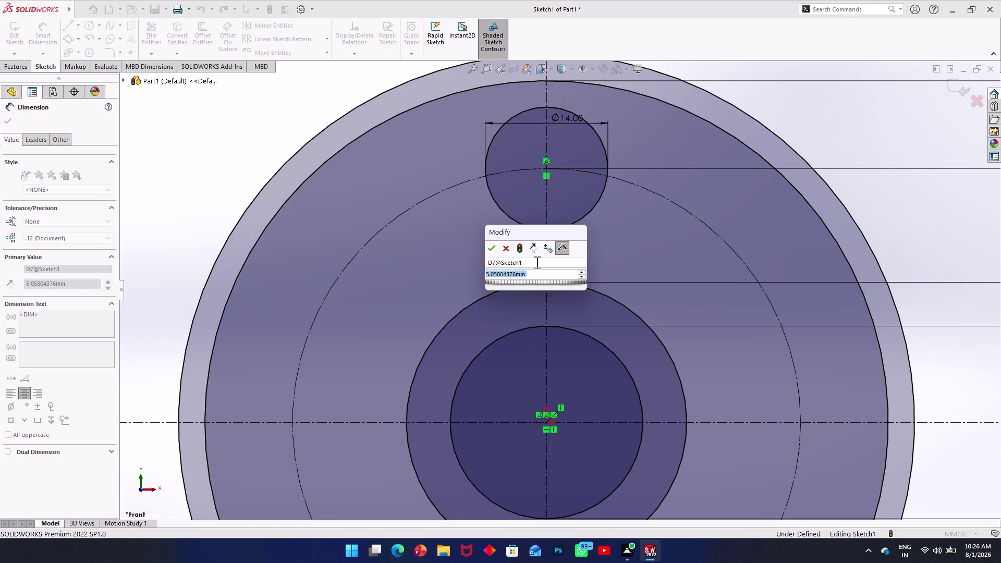
key(6)
key(Return)
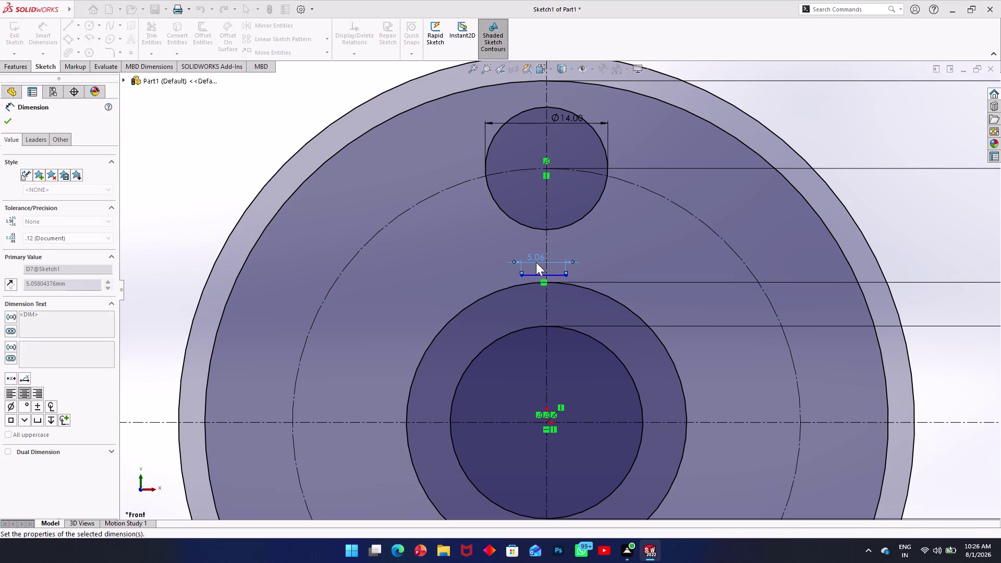
key(Escape)
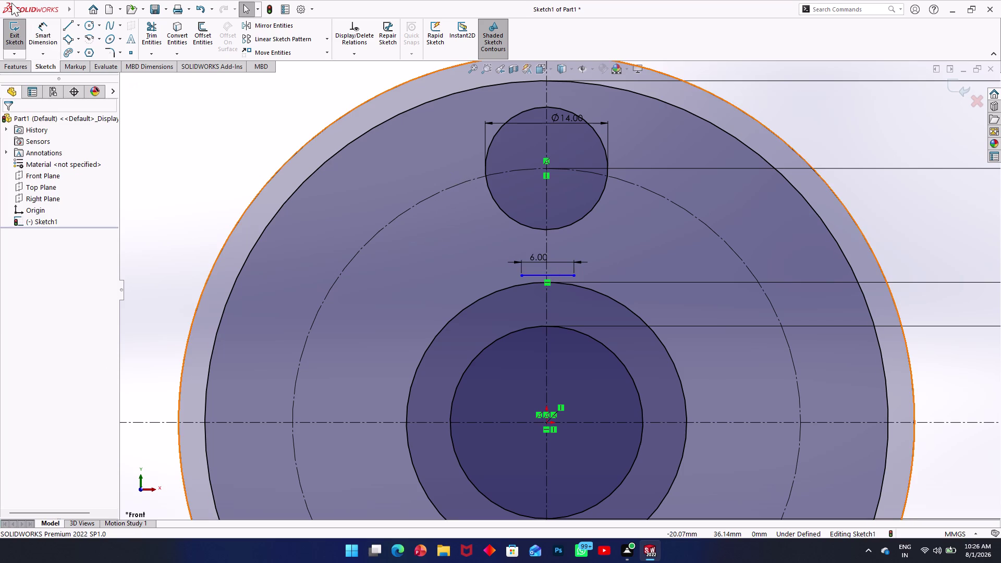
click(68, 28)
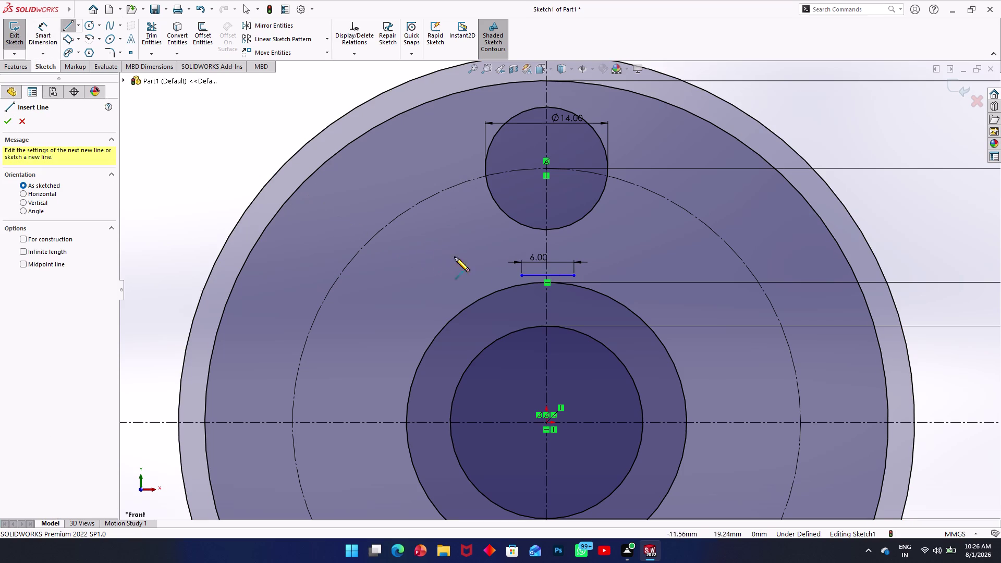
key(Escape)
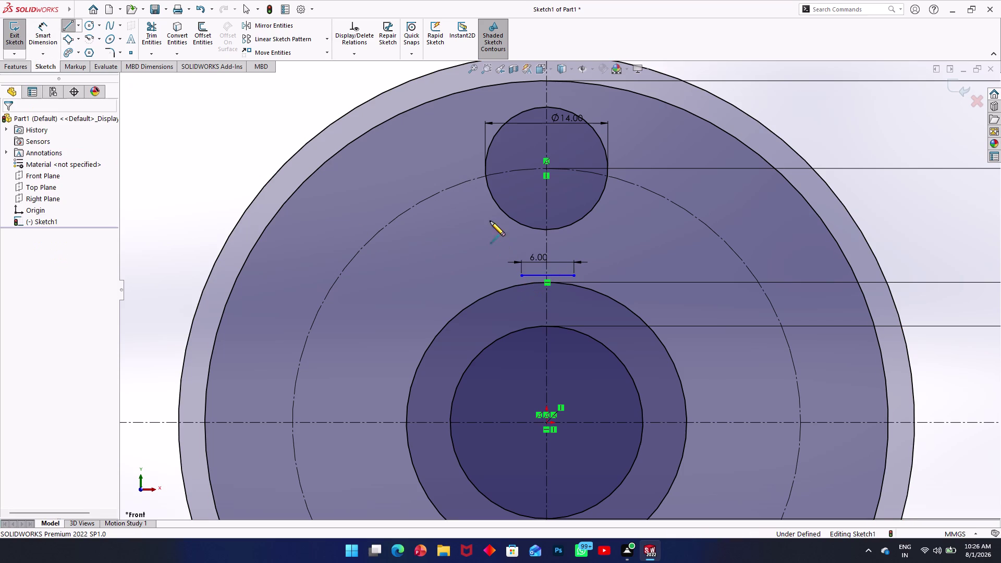
Make the line's two endpoints symmetric about the vertical centreline.
click(522, 277)
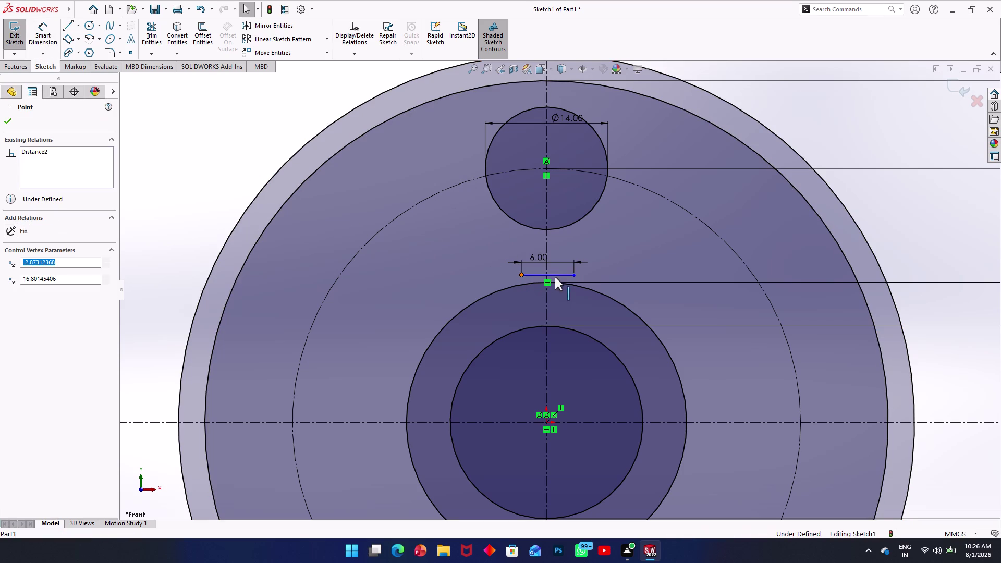
click(575, 274)
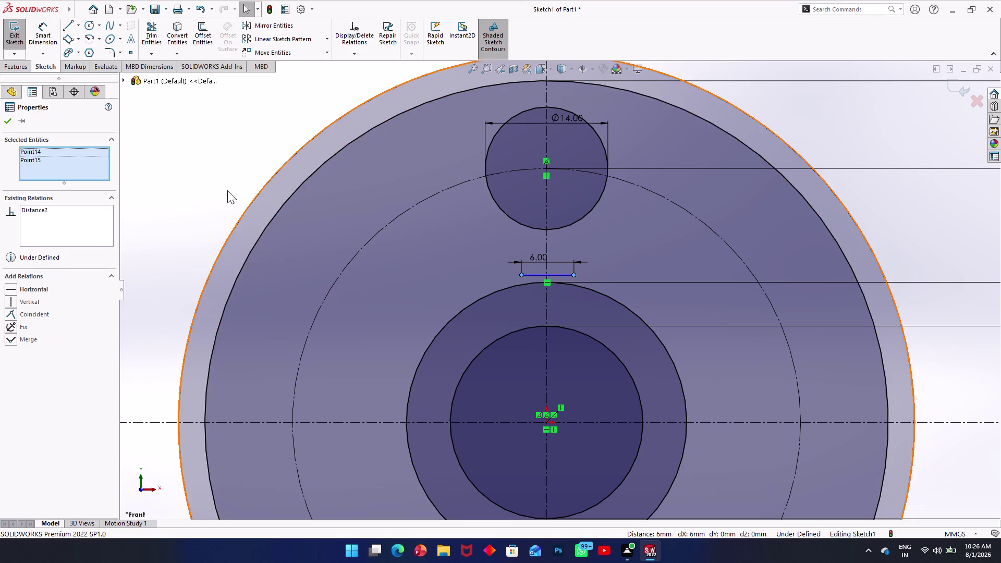
click(544, 245)
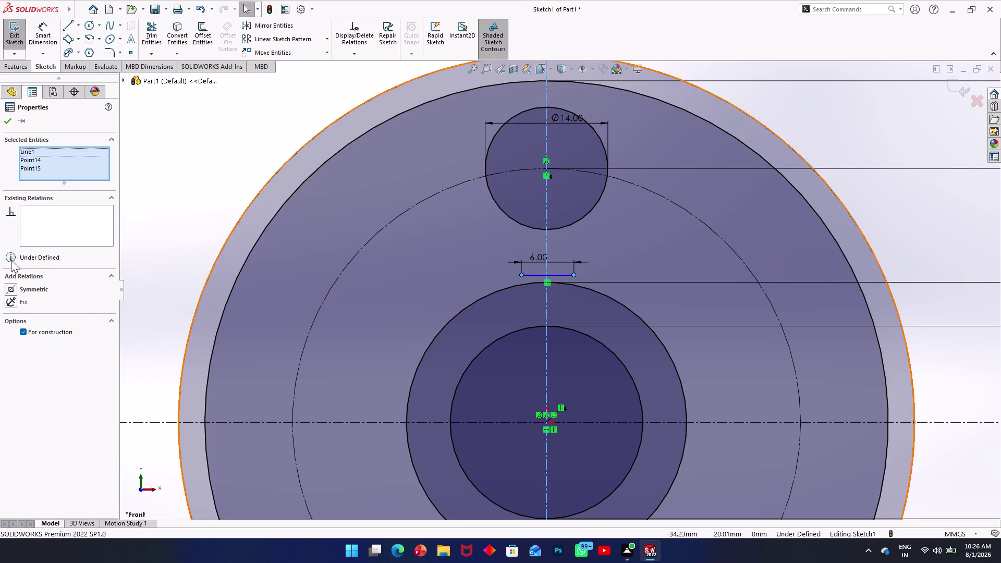
click(6, 282)
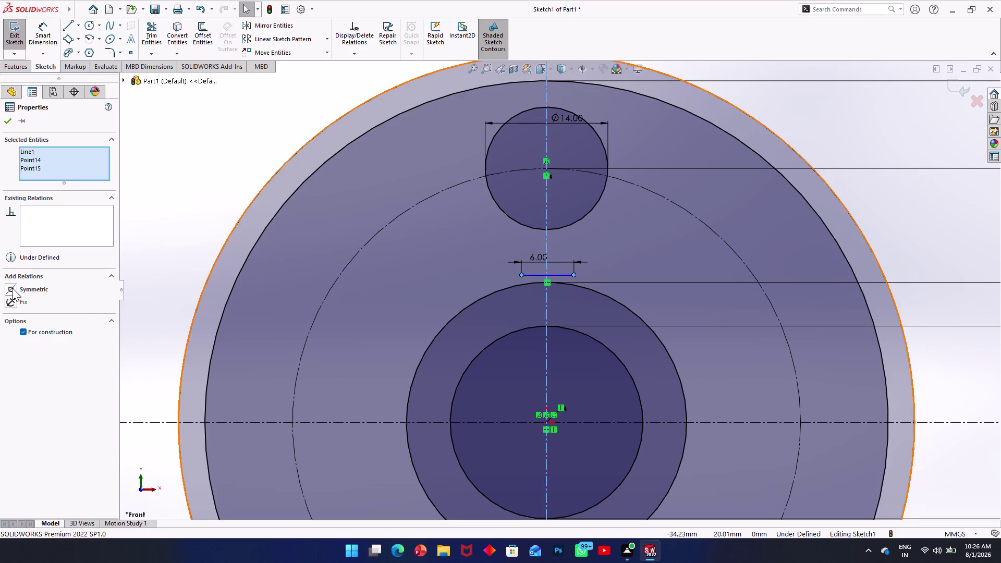
click(12, 288)
click(3, 122)
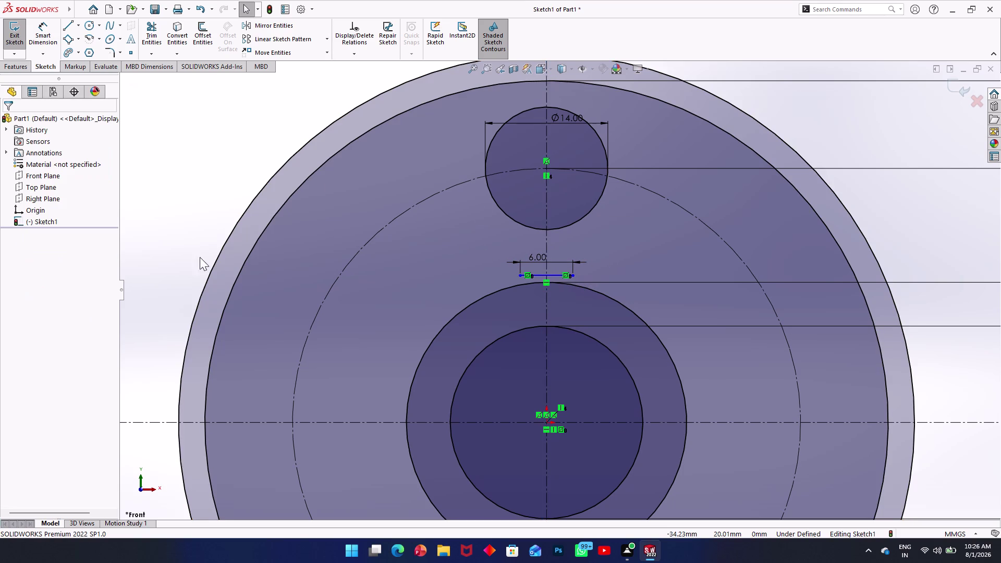
Make the 6 mm line's midpoint coincident with the 32 mm hub circle.
click(546, 276)
scroll(down, 3)
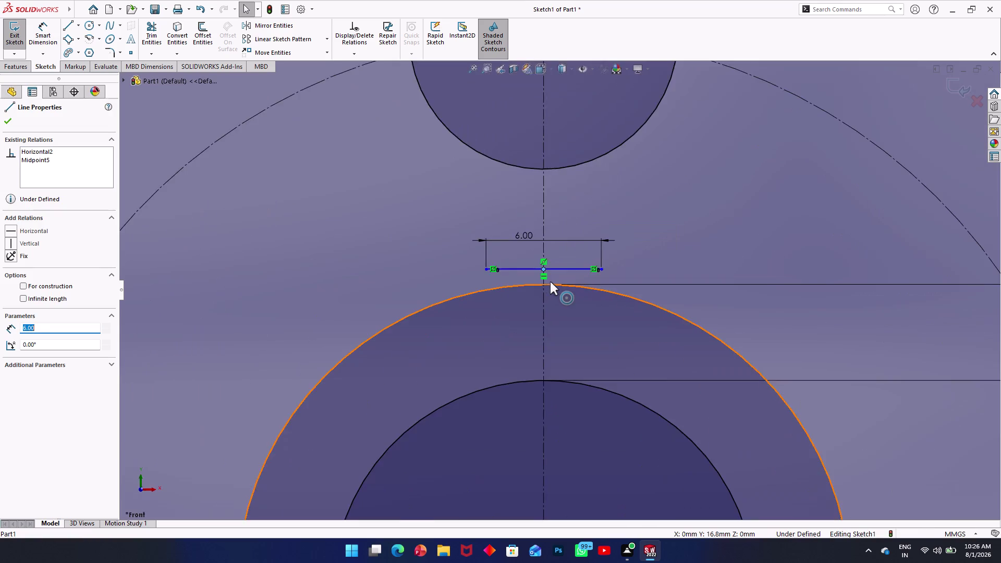
scroll(down, 3)
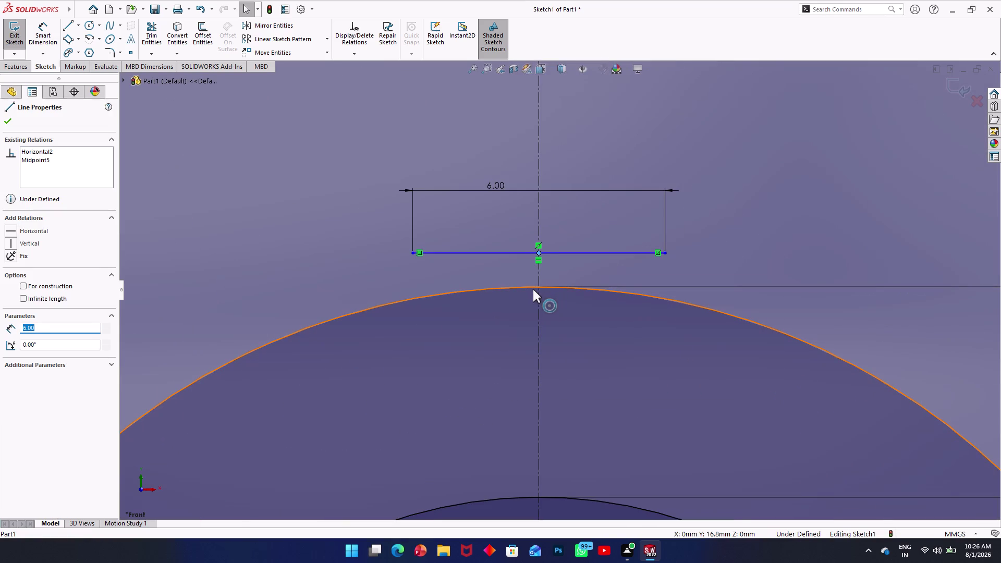
scroll(up, 3)
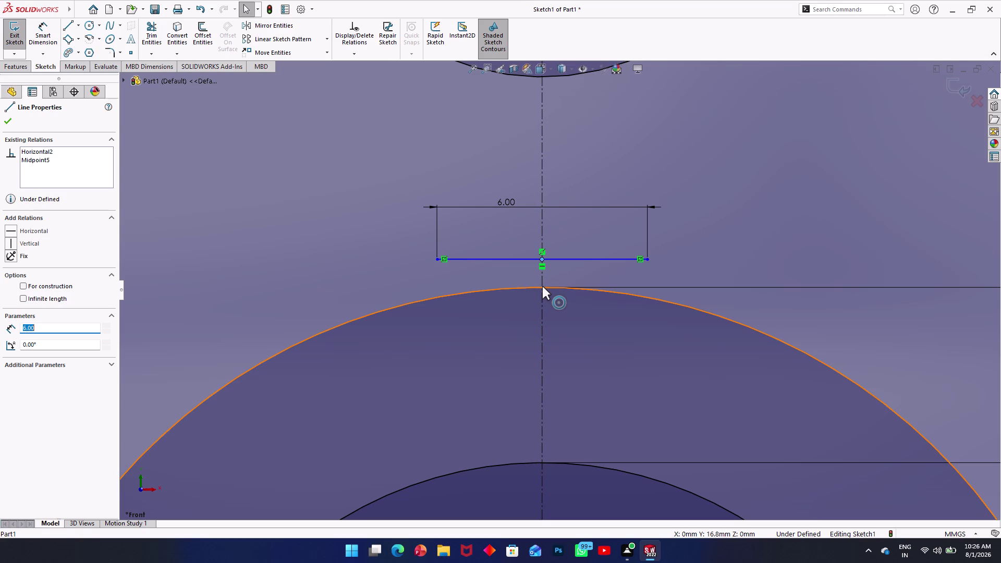
click(542, 286)
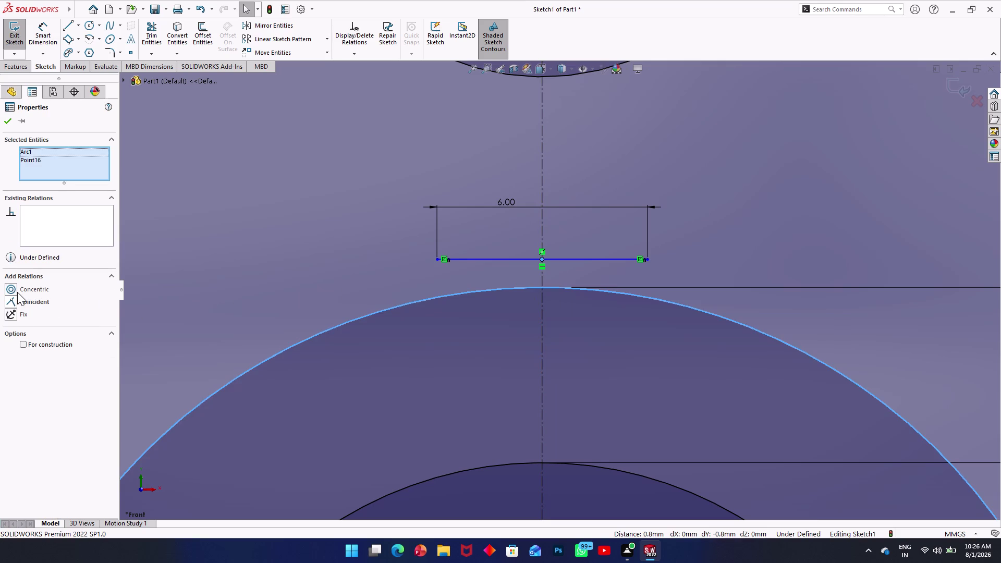
click(15, 300)
scroll(up, 3)
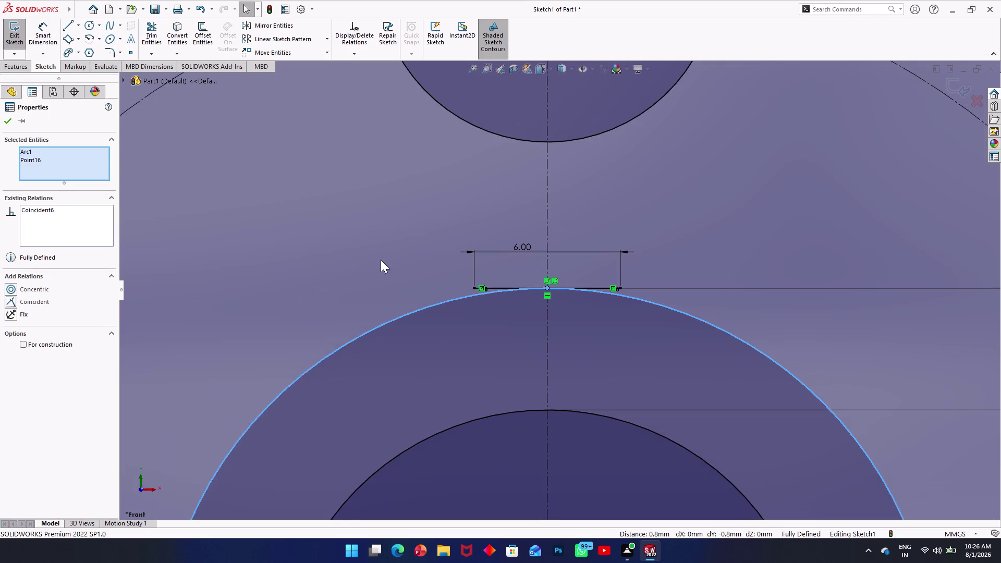
scroll(up, 3)
key(Escape)
scroll(up, 3)
scroll(up, 3)
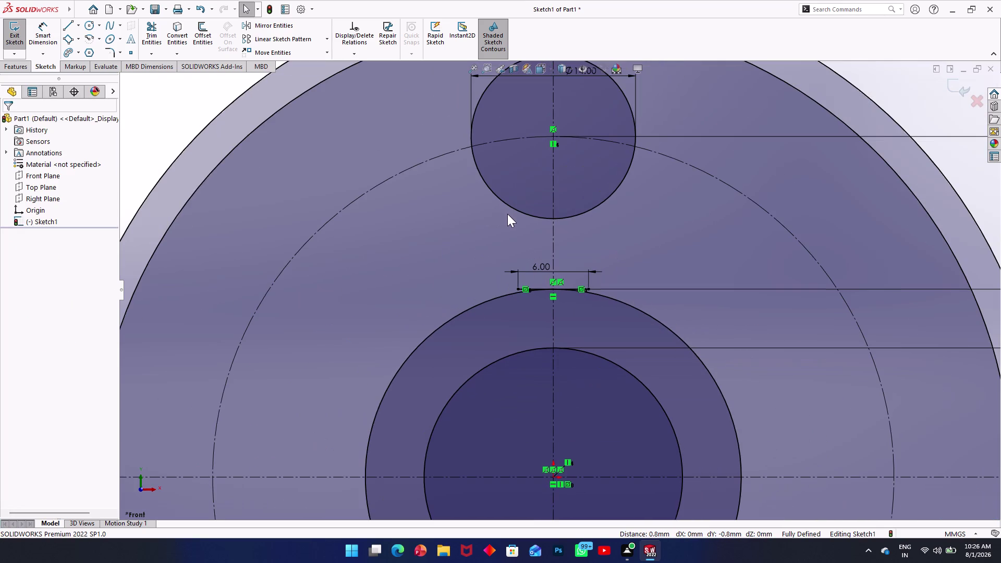
click(70, 29)
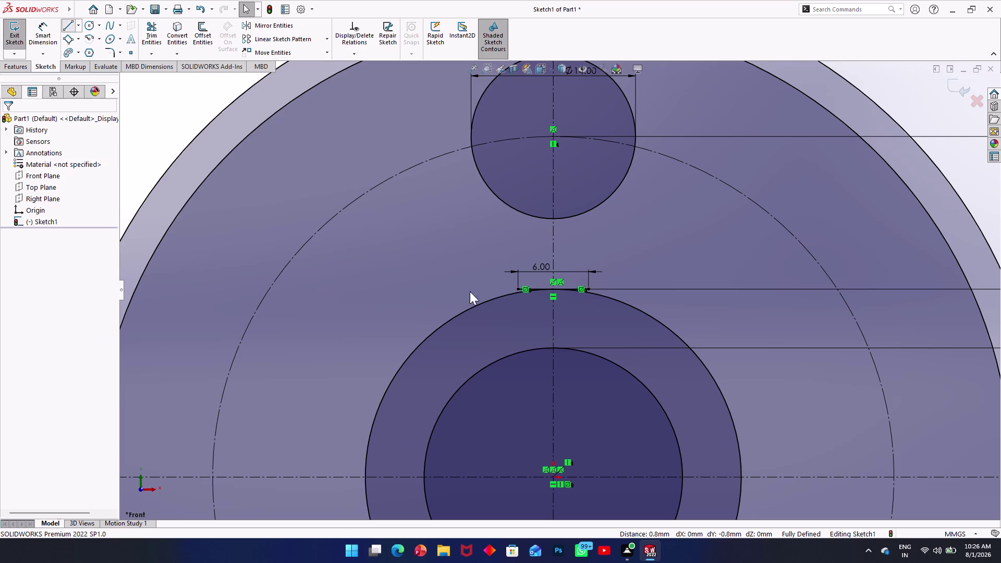
Draw a vertical line up from the 6 mm line's left end past the 14 mm circle.
click(520, 289)
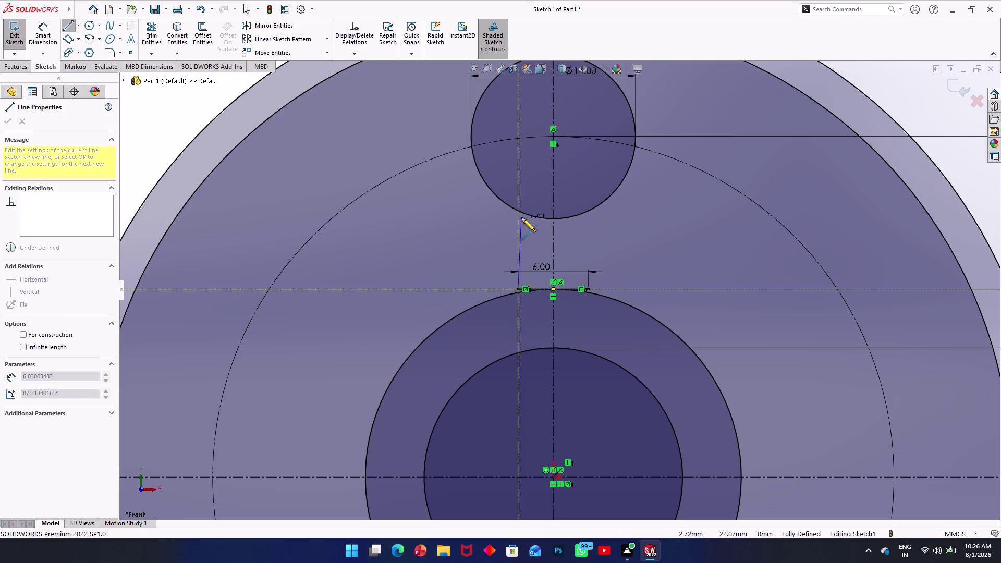
click(519, 189)
key(Escape)
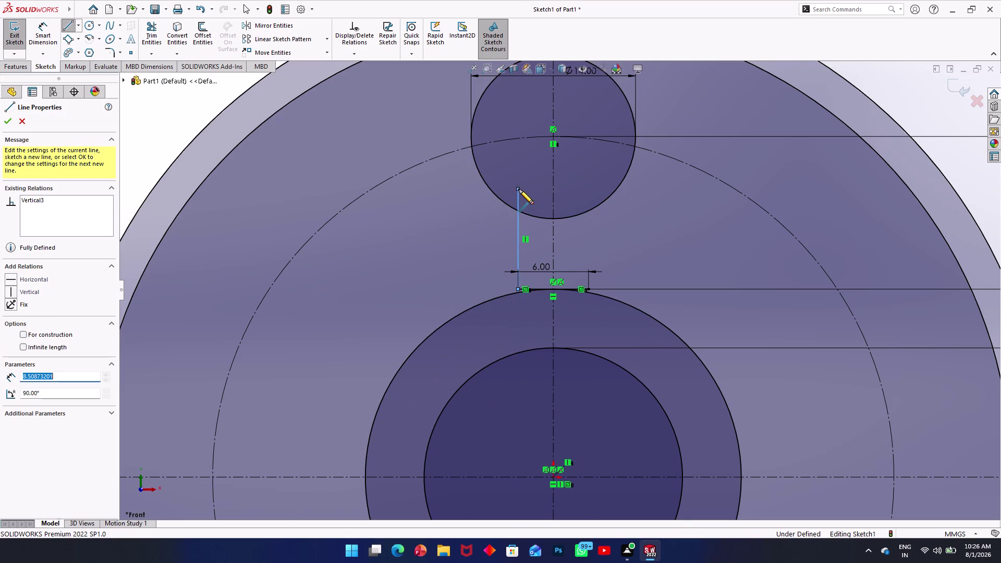
key(Escape)
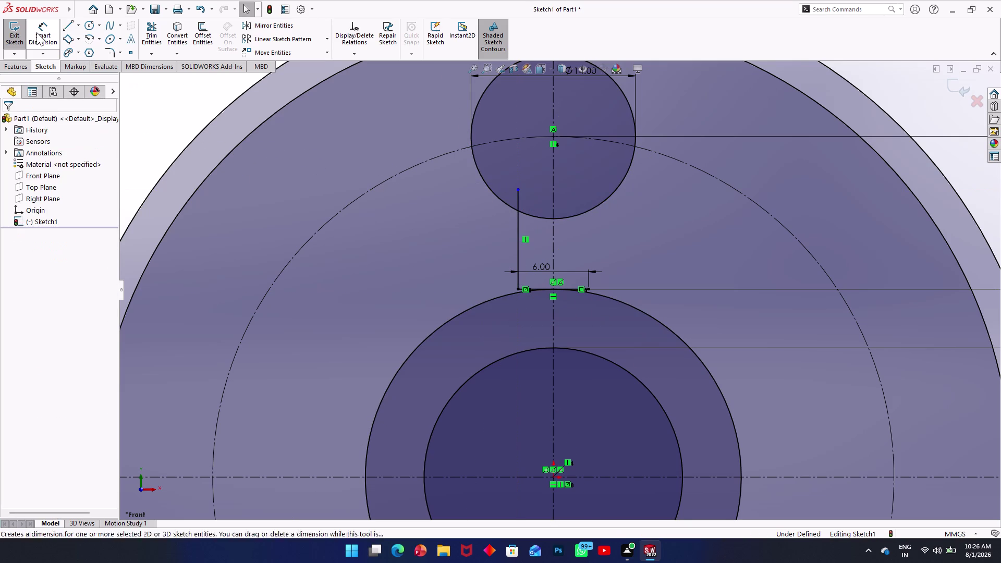
Trim the vertical line back so it ends at the 14 mm circle.
click(37, 32)
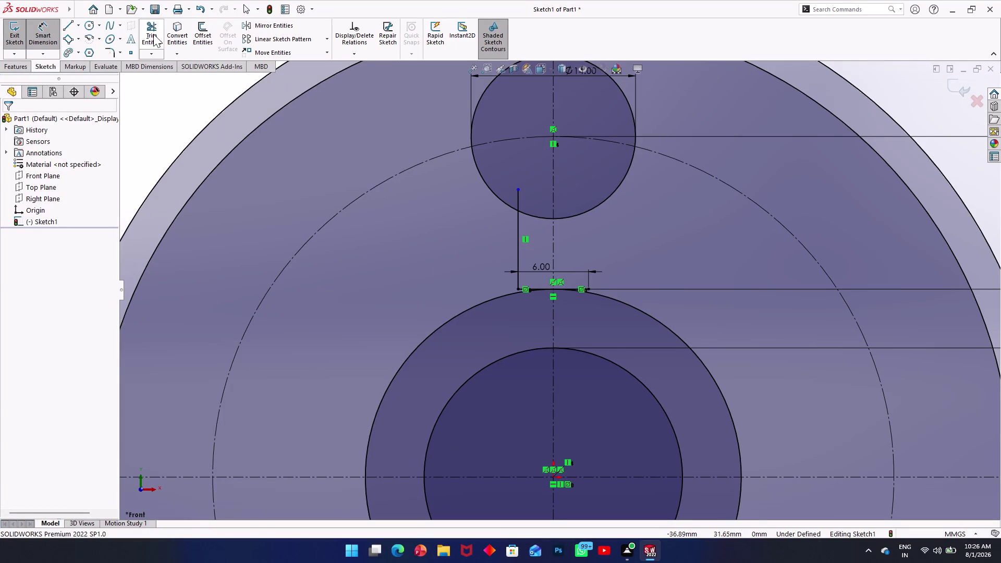
click(153, 34)
click(519, 205)
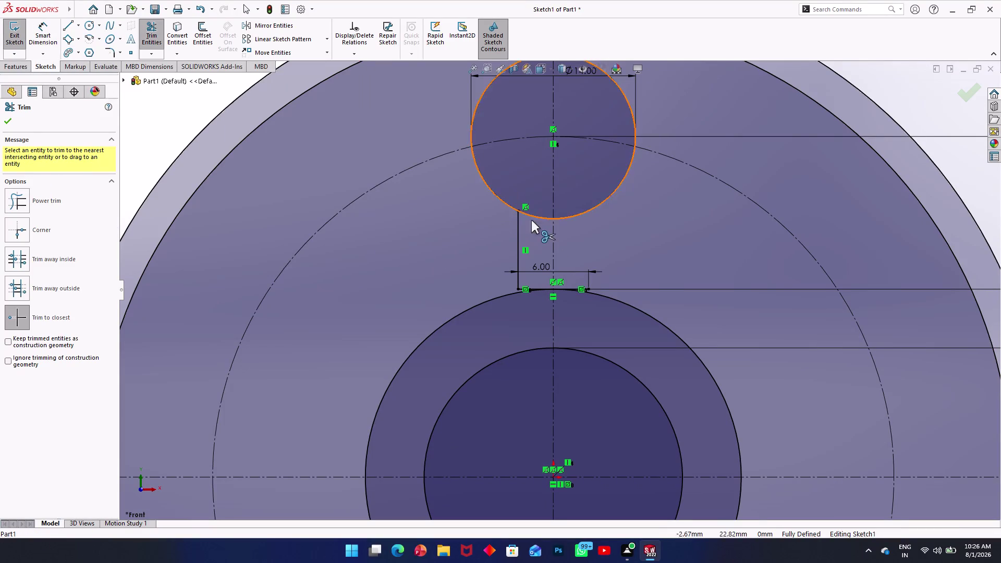
key(Escape)
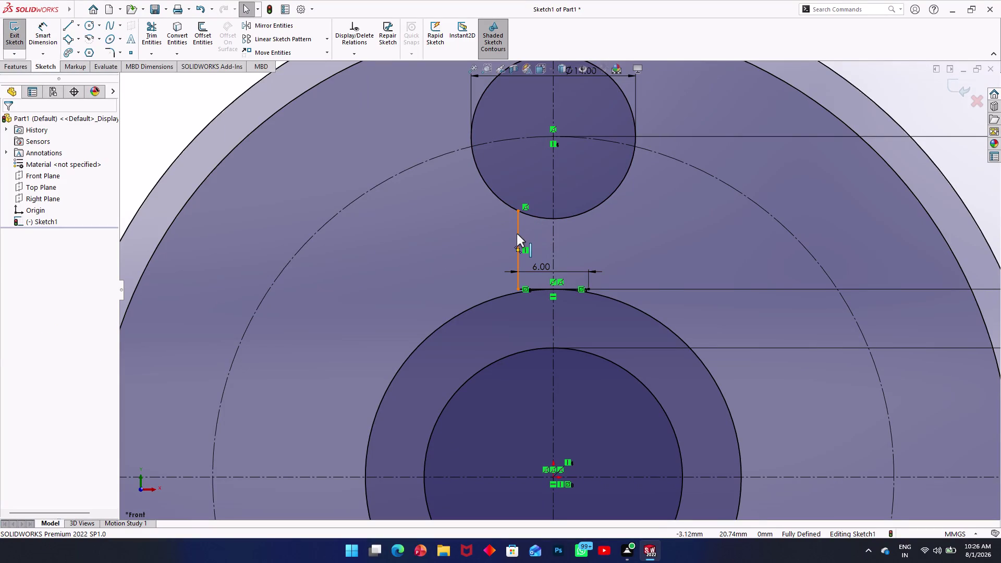
click(517, 233)
click(265, 24)
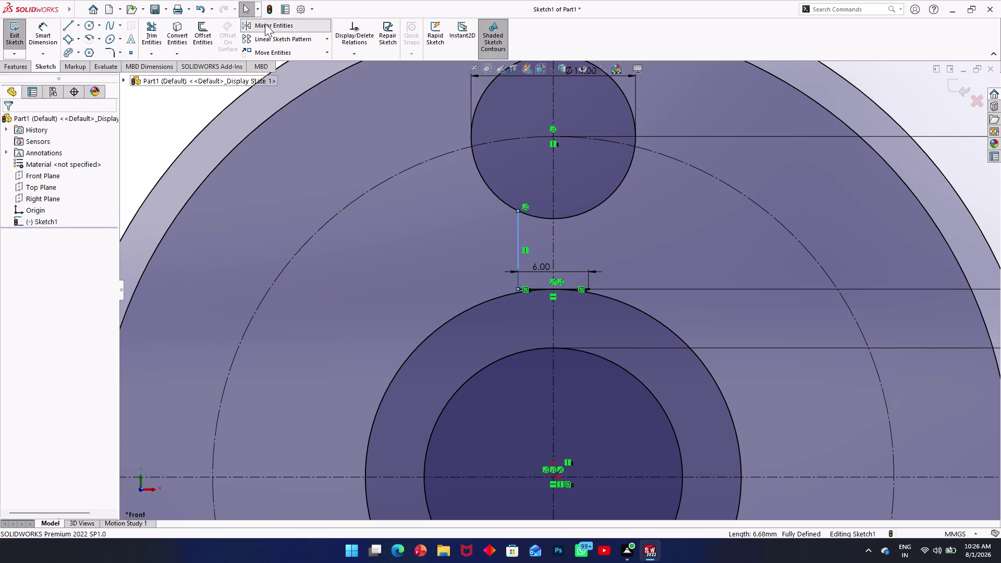
Mirror the left neck line about centreline Line1 to create the right neck side.
click(83, 253)
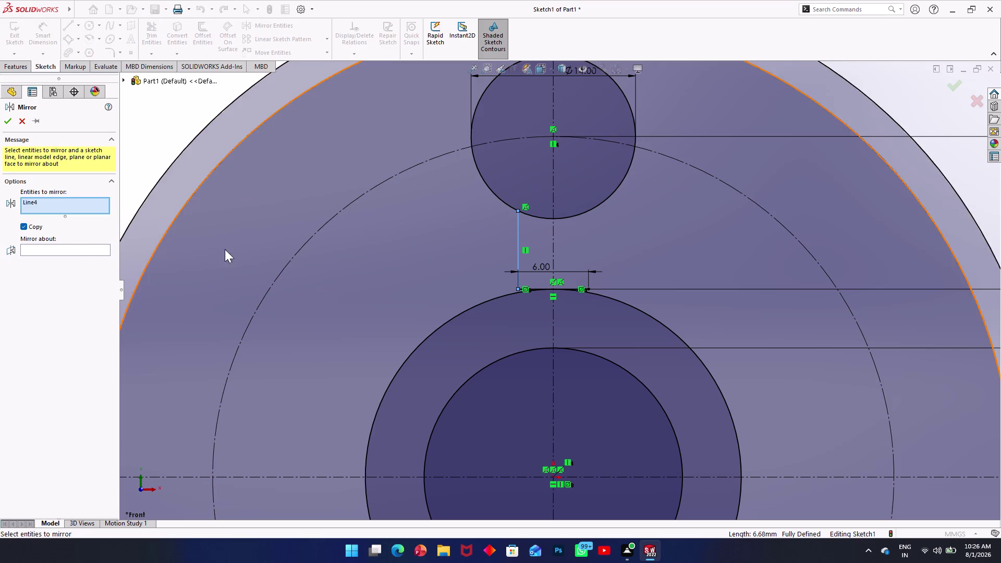
click(65, 246)
click(553, 246)
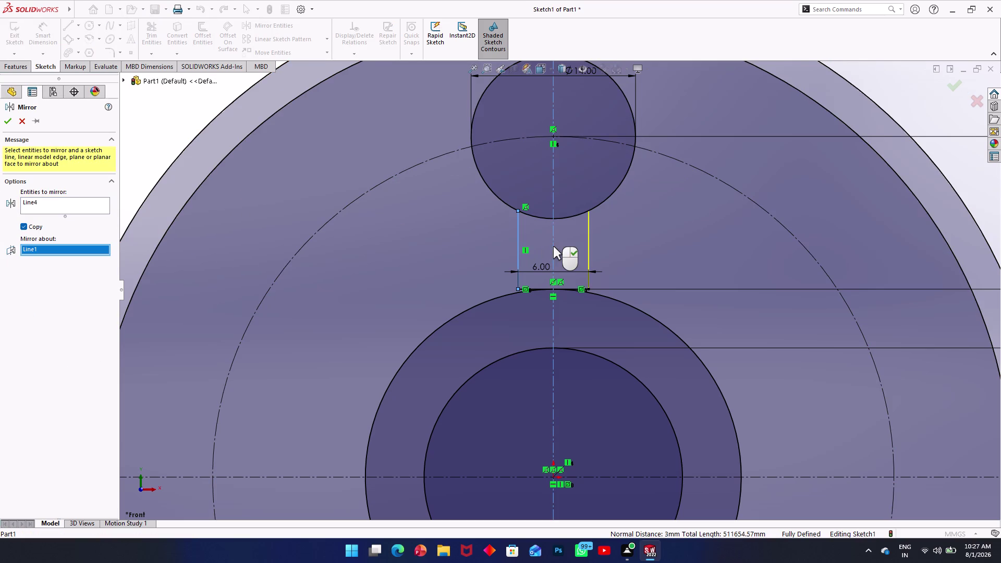
key(Escape)
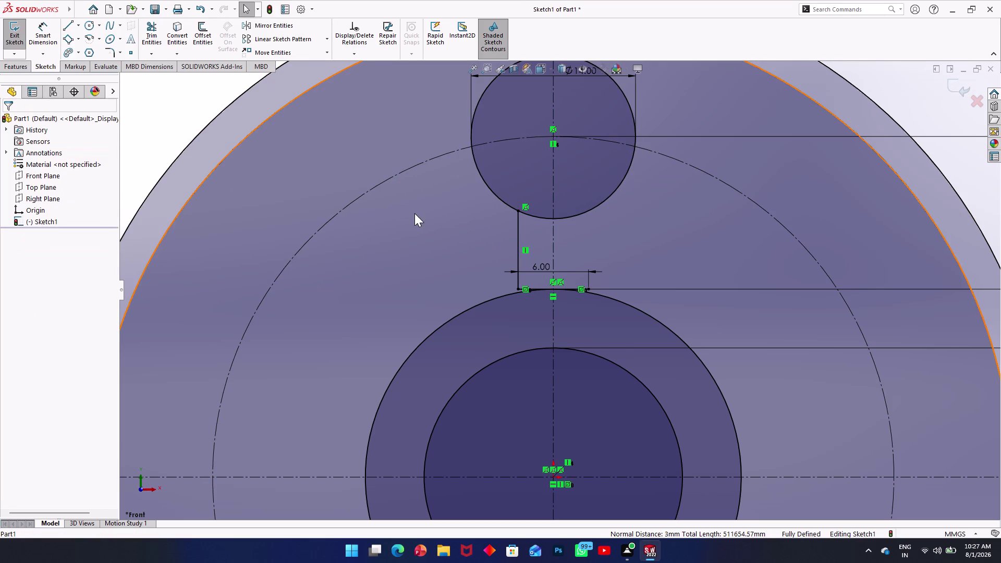
click(517, 245)
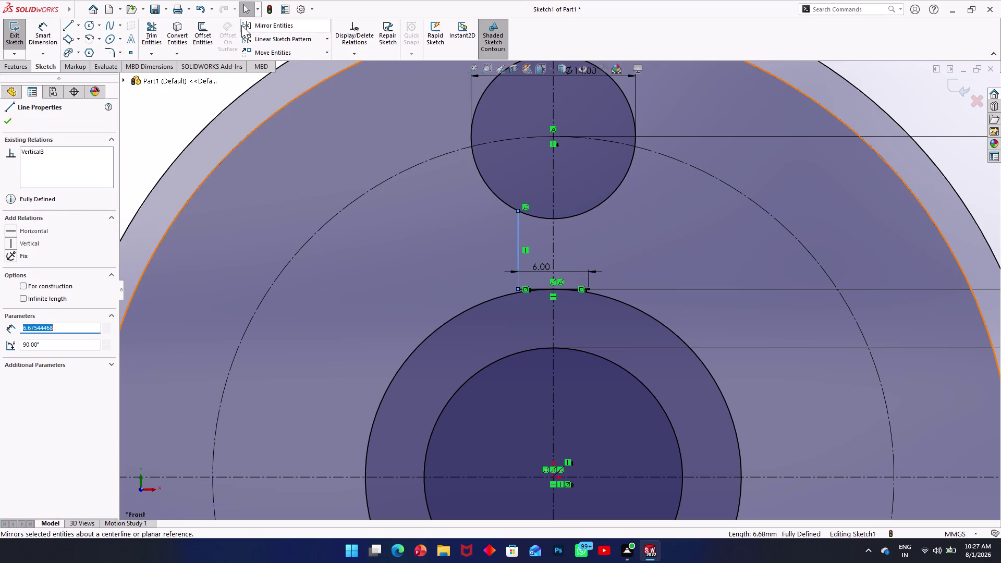
click(241, 25)
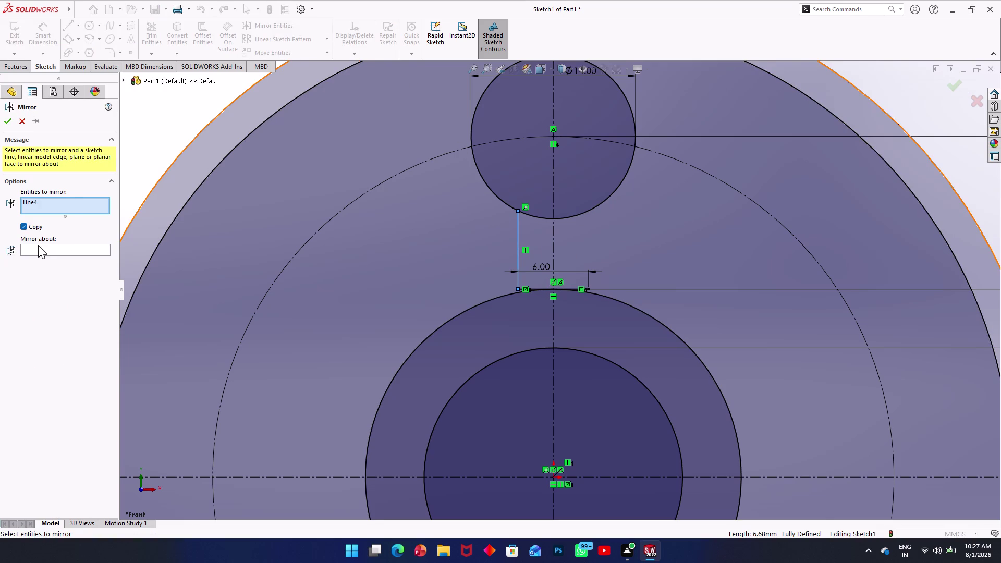
click(38, 245)
click(70, 251)
click(85, 254)
click(85, 254)
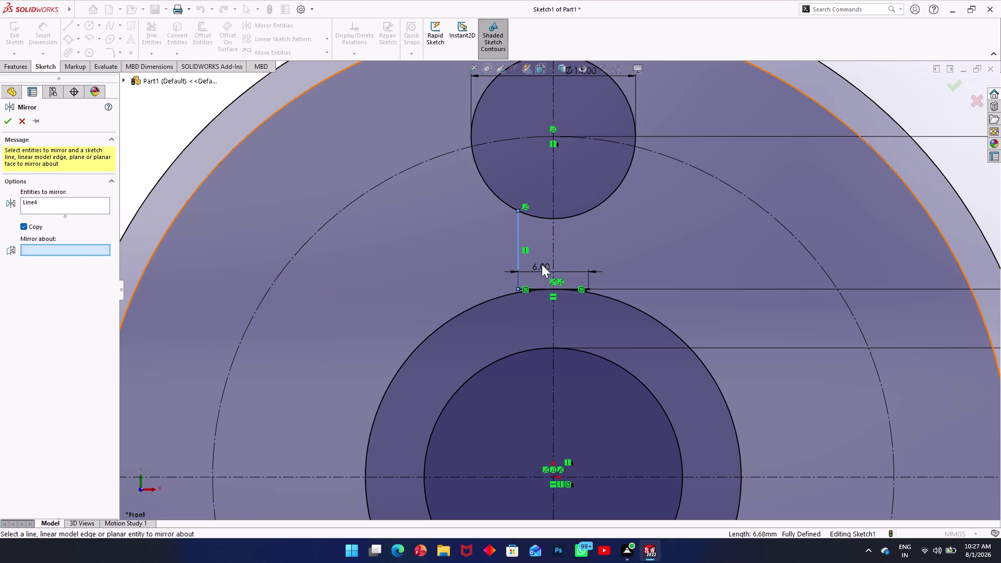
click(551, 256)
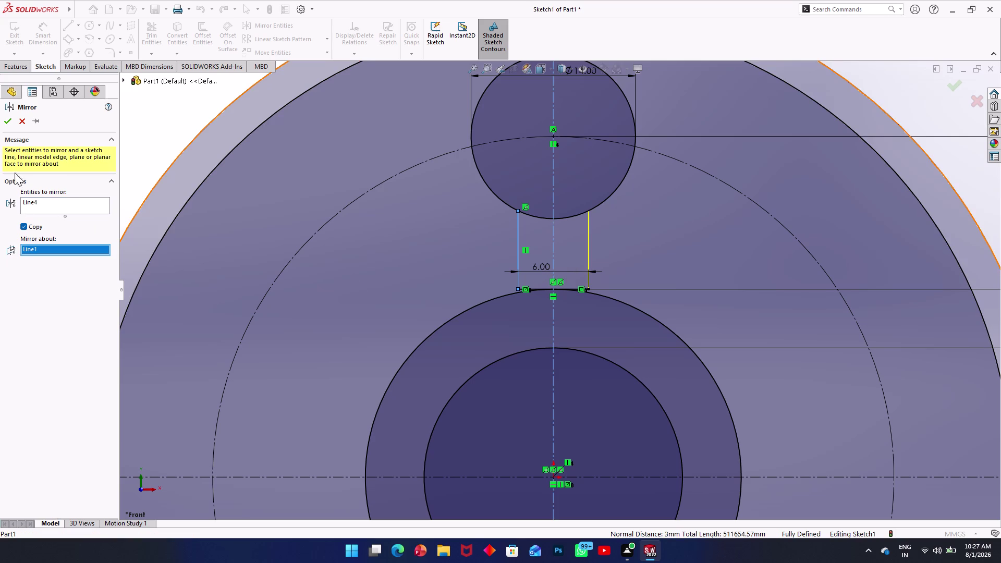
click(4, 122)
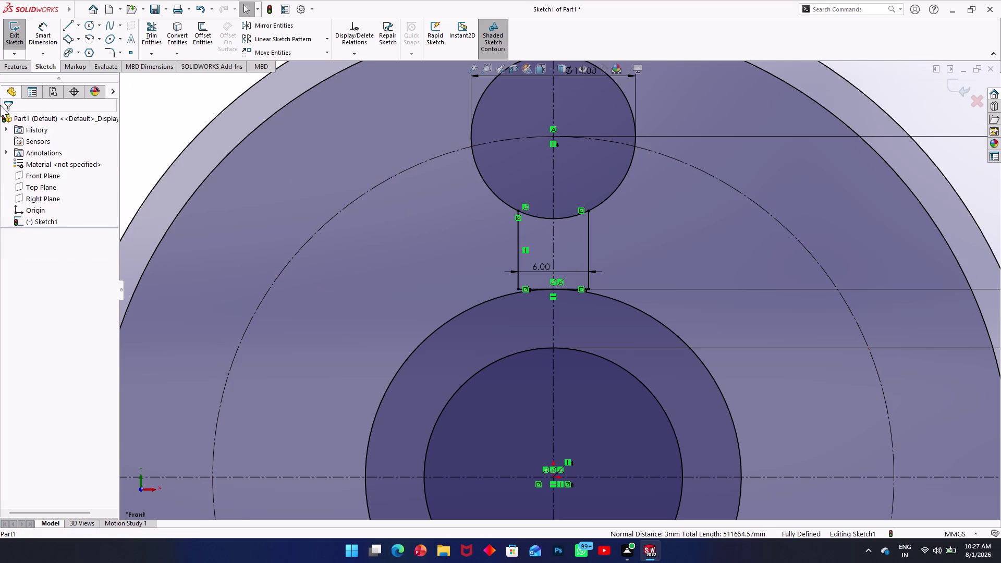
Trim away the 14 mm circle's lower arc between the two neck lines.
click(152, 30)
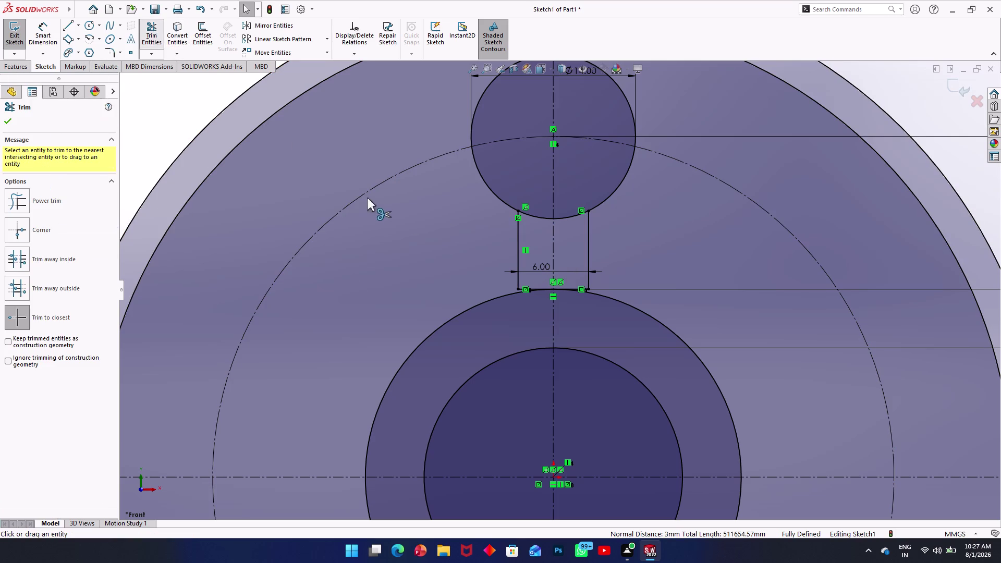
click(535, 216)
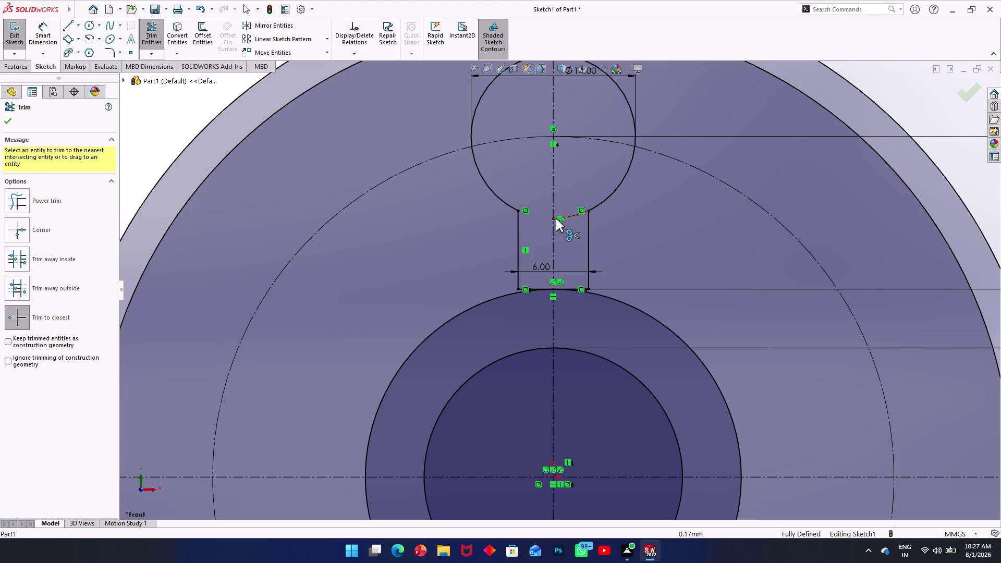
click(567, 217)
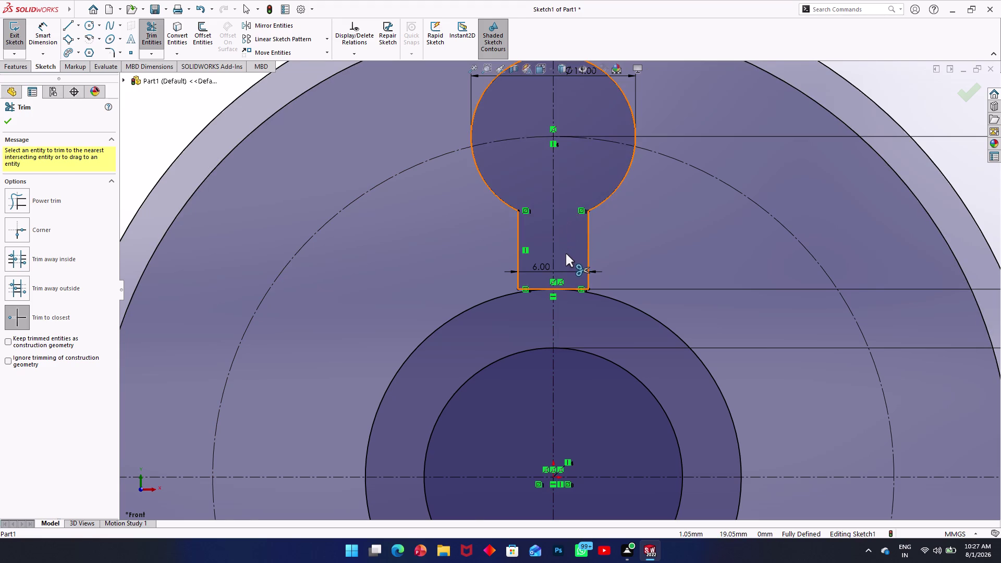
scroll(up, 3)
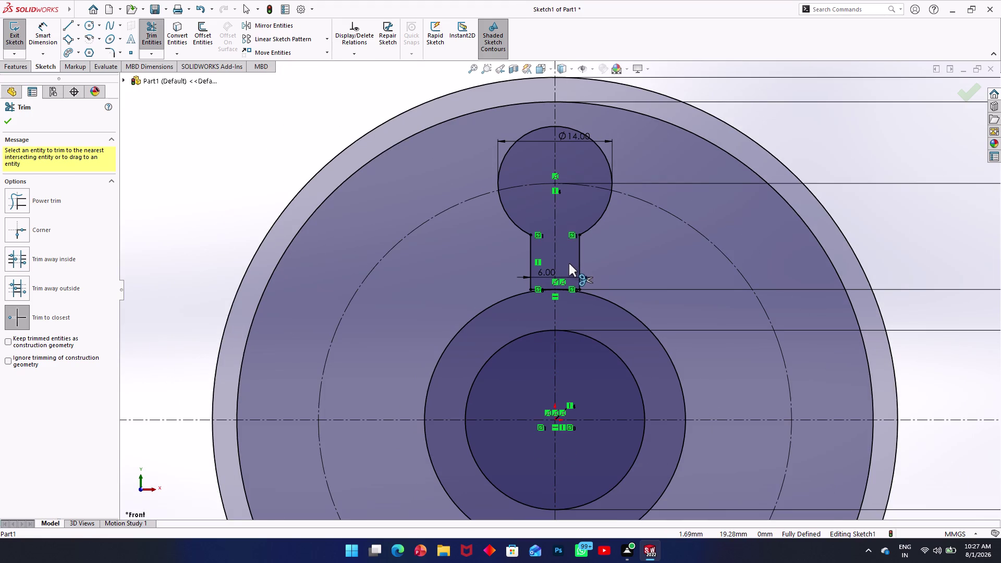
scroll(down, 3)
scroll(down, 3)
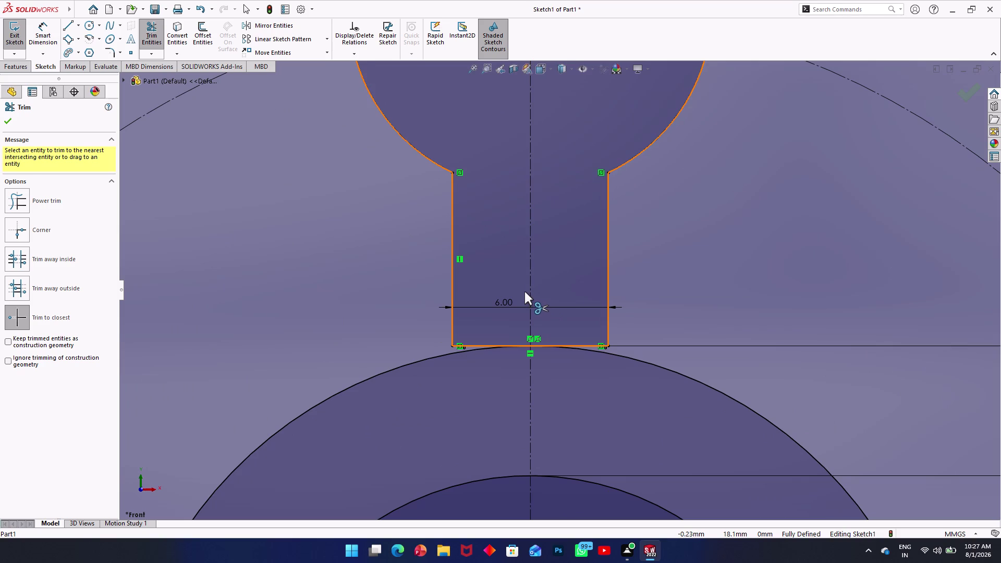
key(Escape)
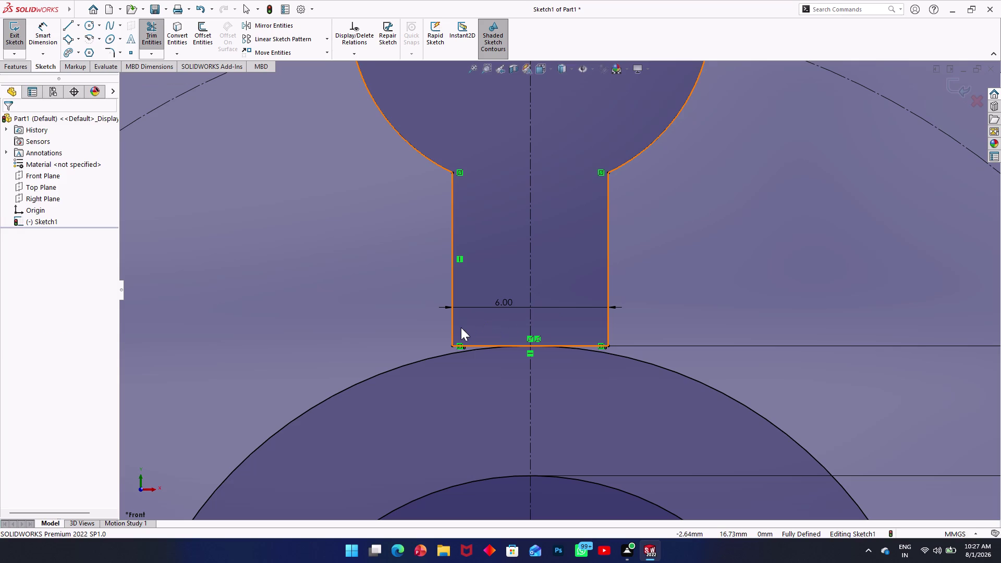
Delete the bottom line's midpoint relation and drag the line down into the hub.
key(Escape)
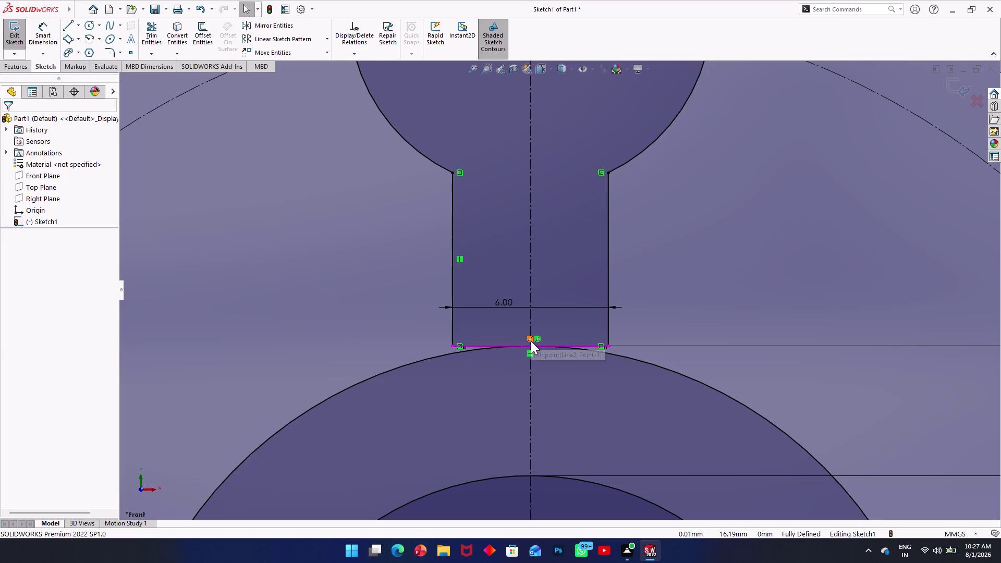
click(531, 341)
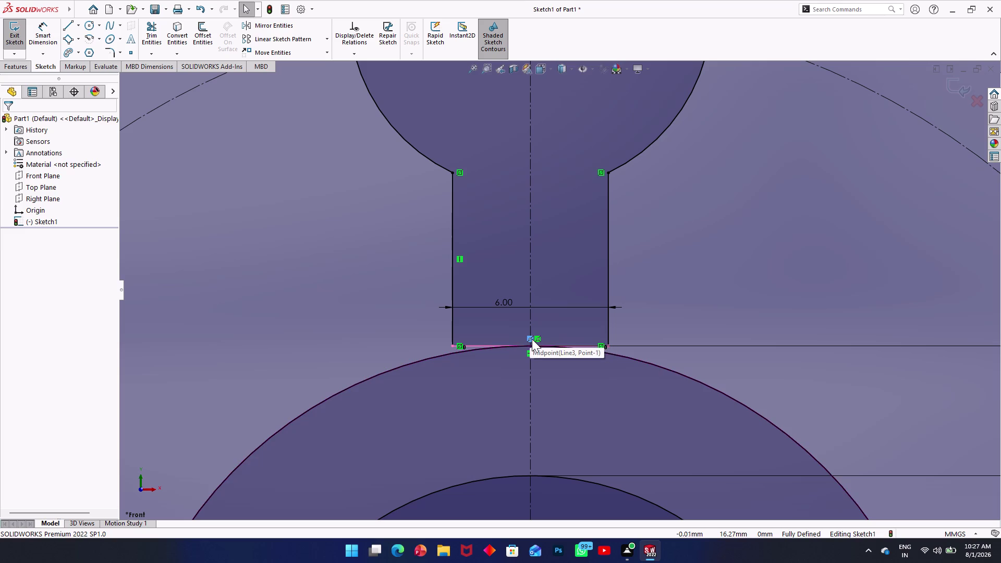
right_click(537, 340)
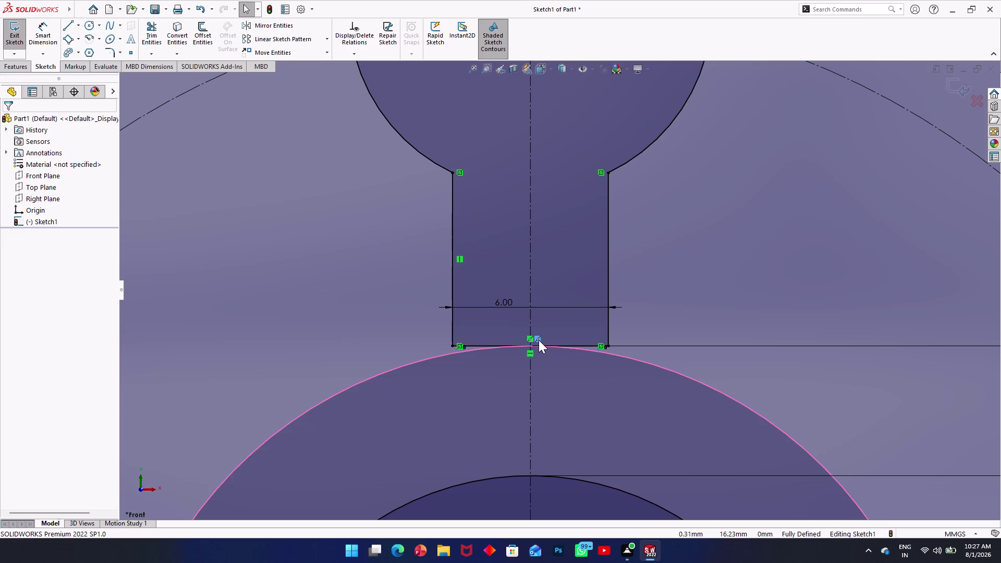
click(547, 472)
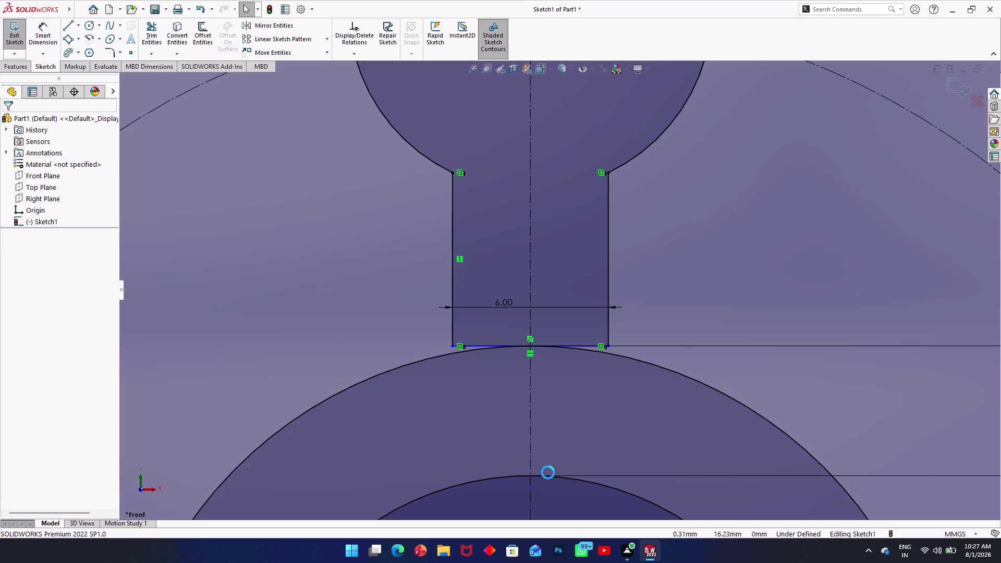
key(Escape)
drag(451, 346, 451, 359)
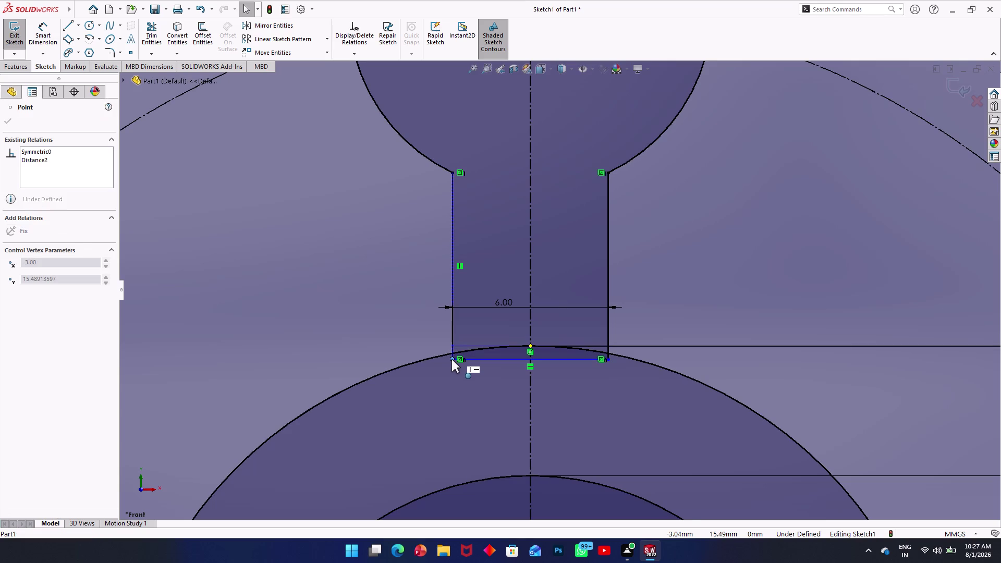
Drag the neck's bottom edge a little lower and inspect the hub circle.
drag(451, 359, 451, 363)
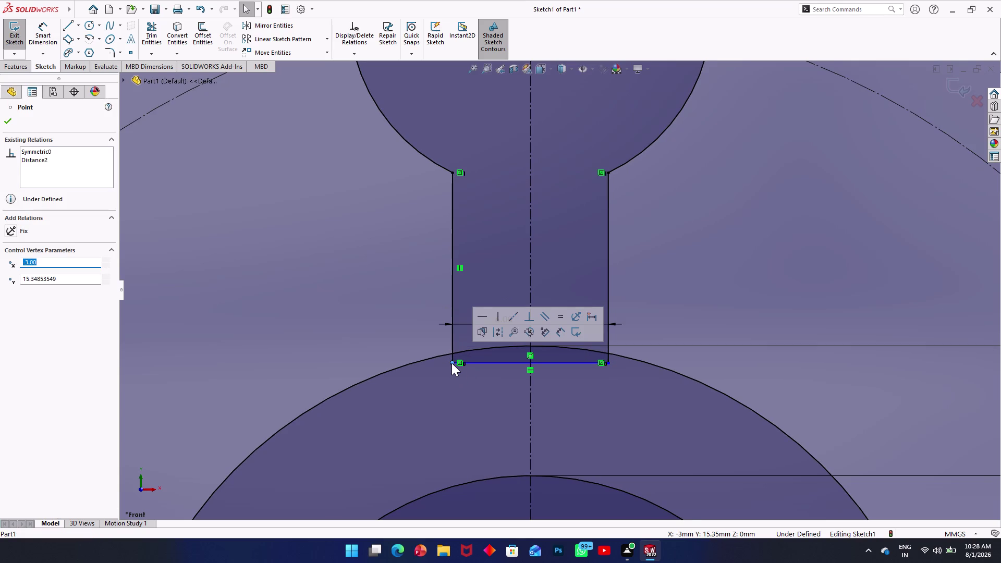
click(451, 363)
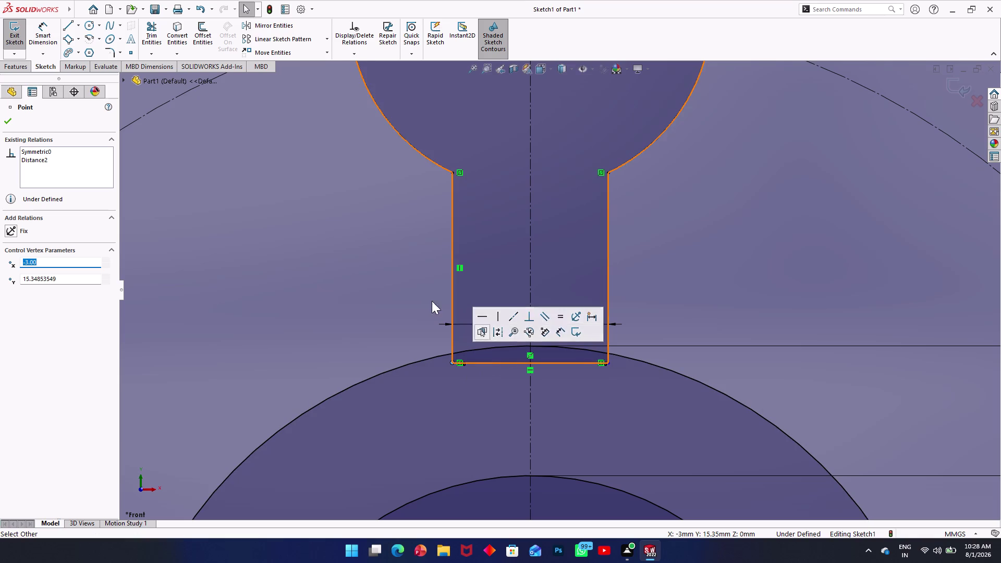
click(377, 287)
key(Escape)
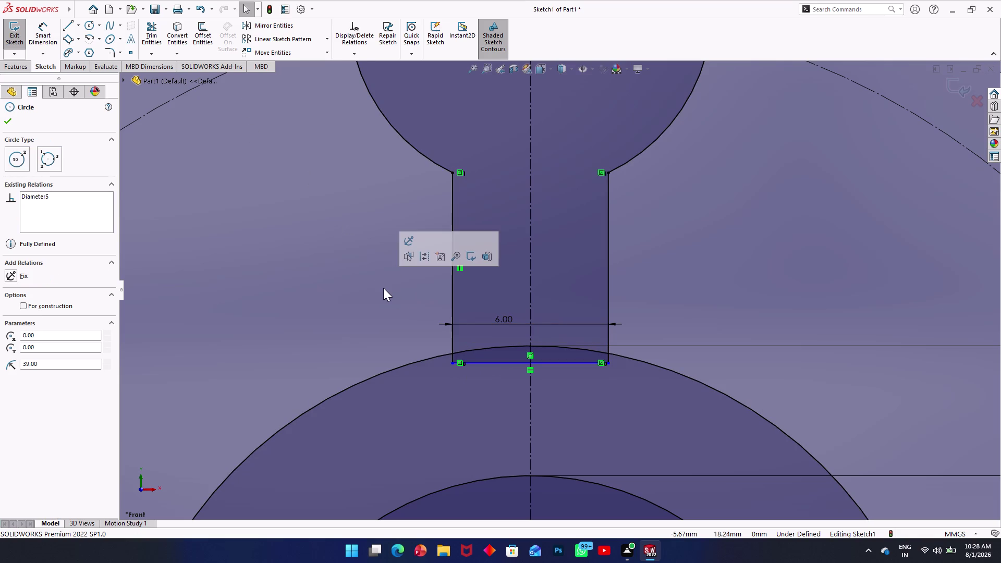
Make the bottom edge's midpoint coincident with the vertical centreline.
click(530, 363)
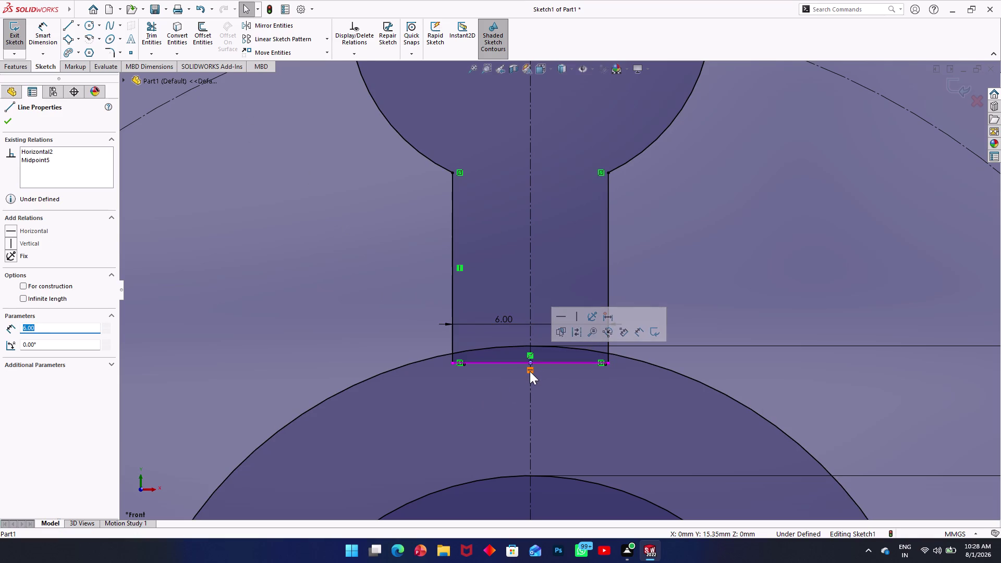
click(529, 374)
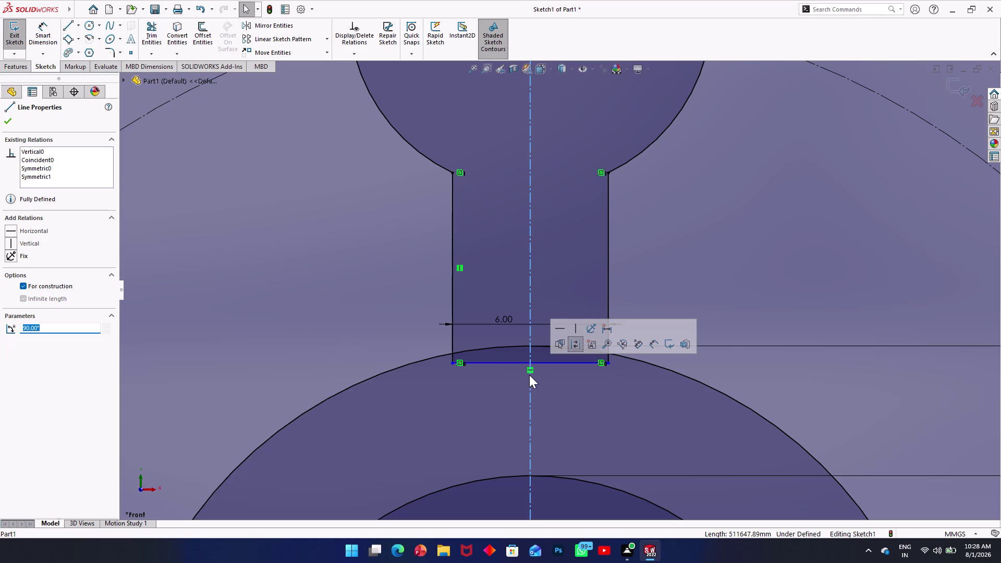
key(Escape)
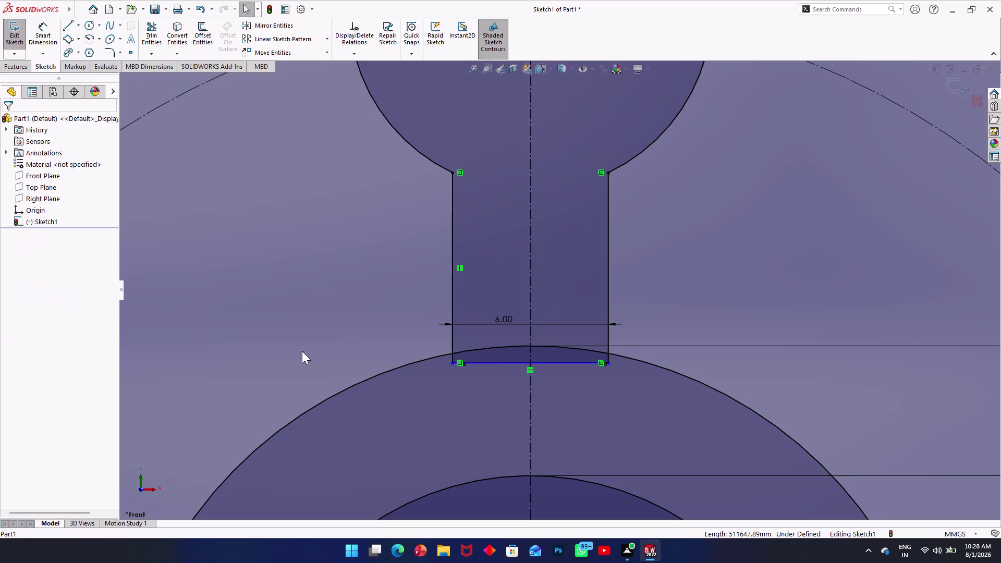
click(530, 392)
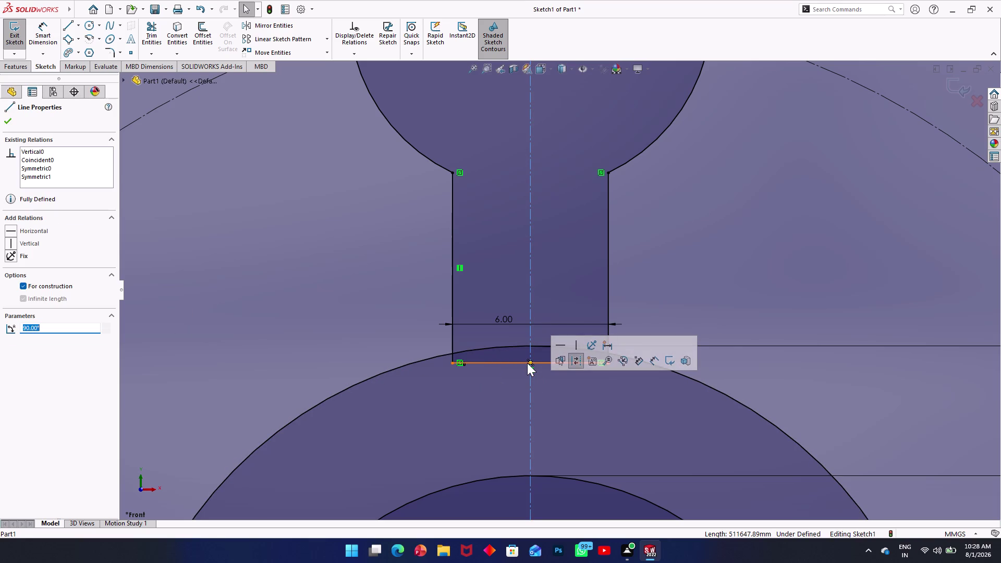
click(530, 363)
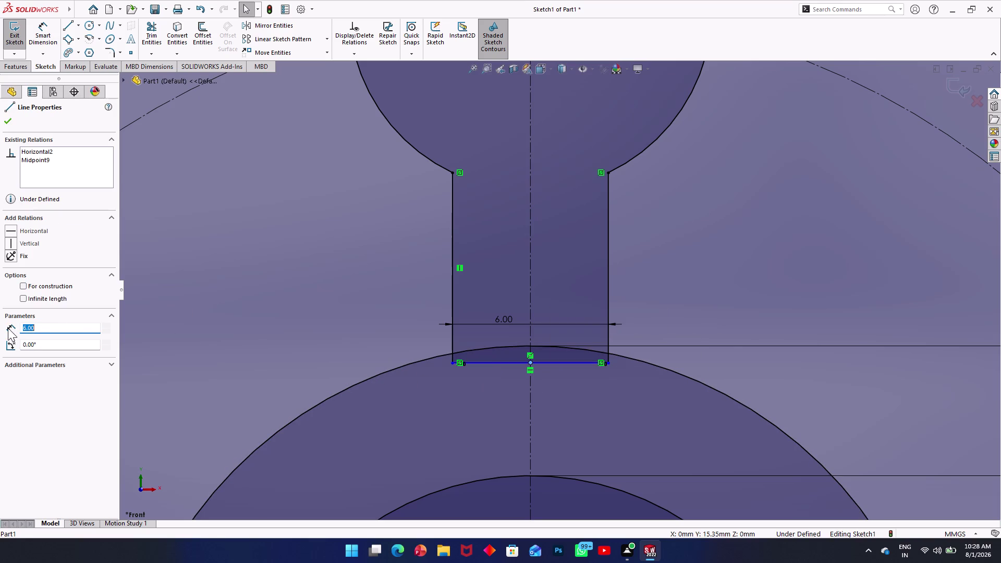
key(Escape)
key(Escape)
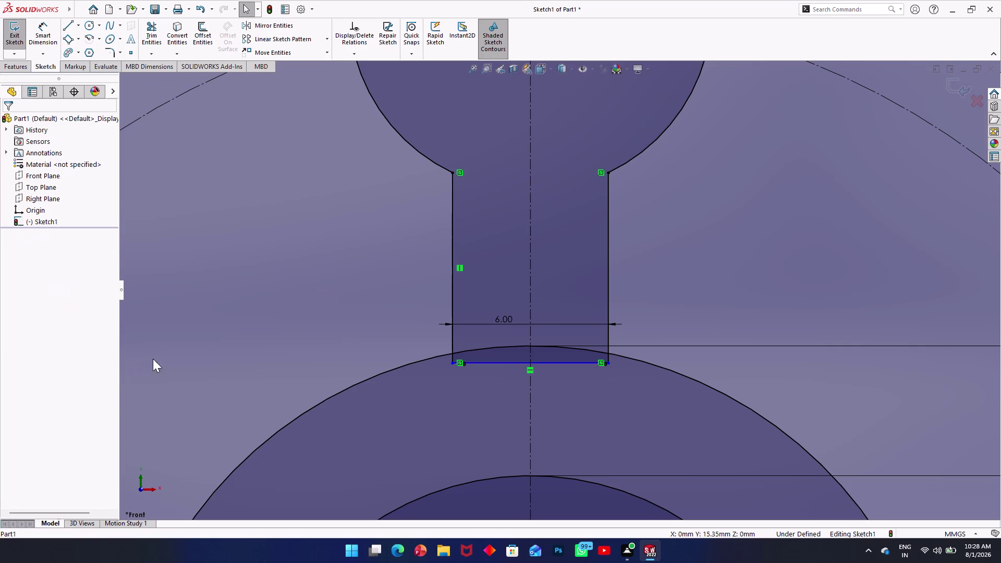
key(Escape)
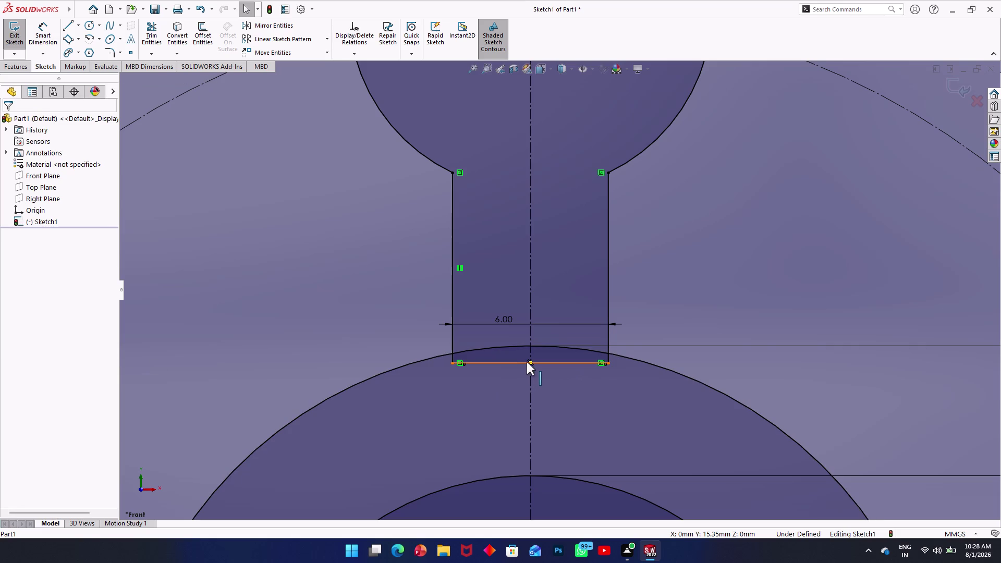
click(530, 363)
click(531, 381)
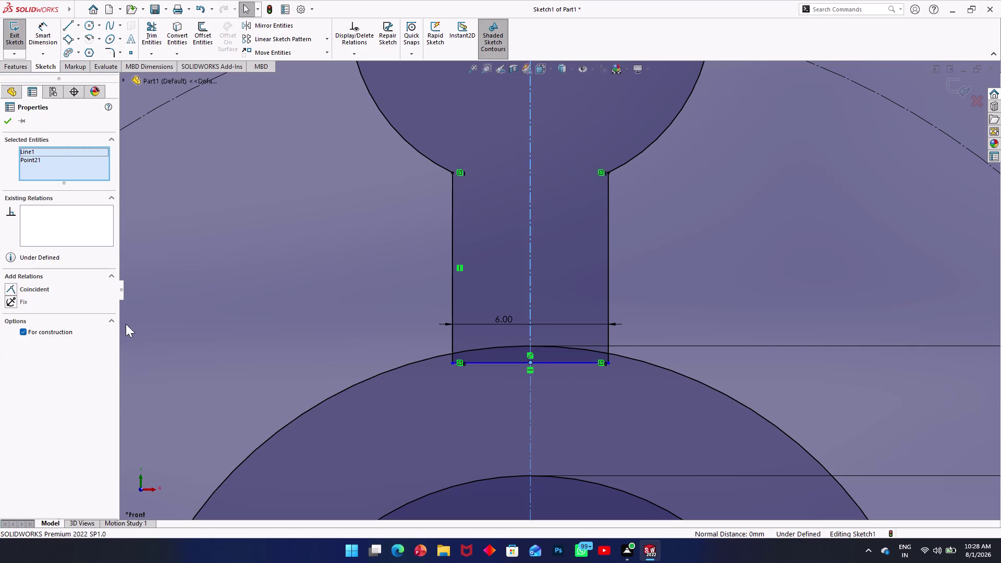
click(17, 294)
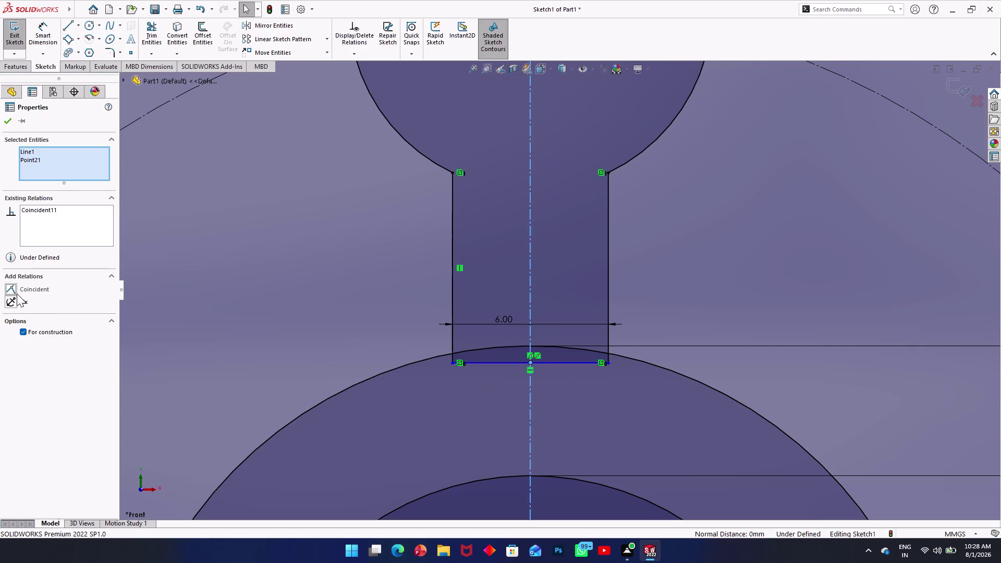
key(Escape)
key(Escape)
Move the 6.00 width dimension below the neck.
click(378, 327)
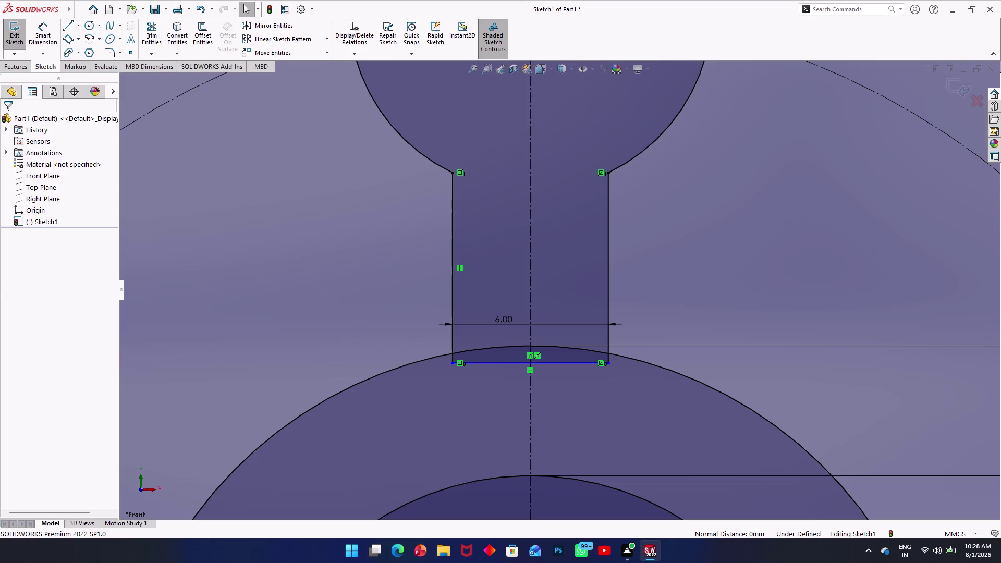
key(Escape)
drag(495, 322, 512, 397)
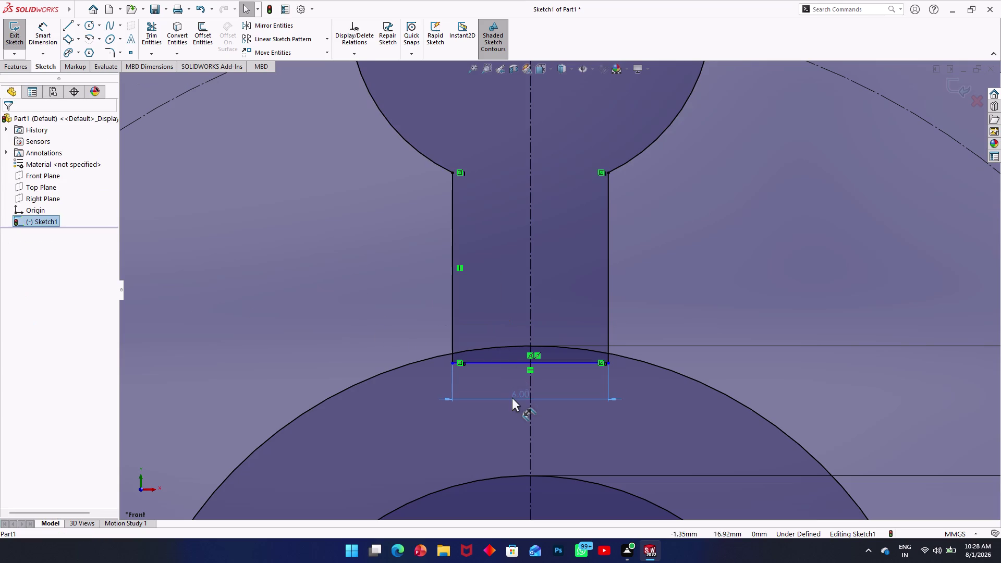
Position the 6 mm neck-width dimension just below the neck's bottom edge.
drag(512, 397, 513, 398)
key(Escape)
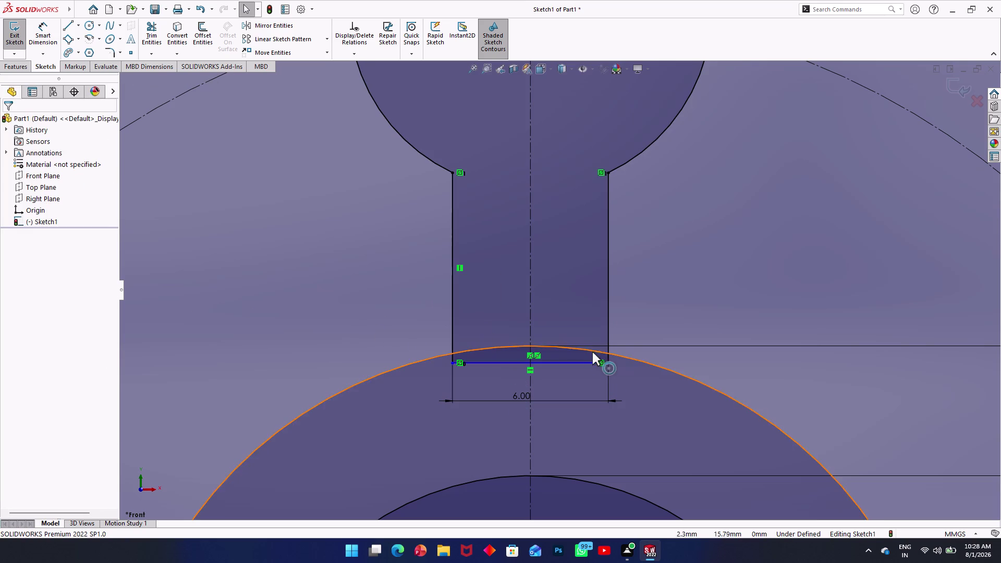
scroll(up, 3)
scroll(up, 3)
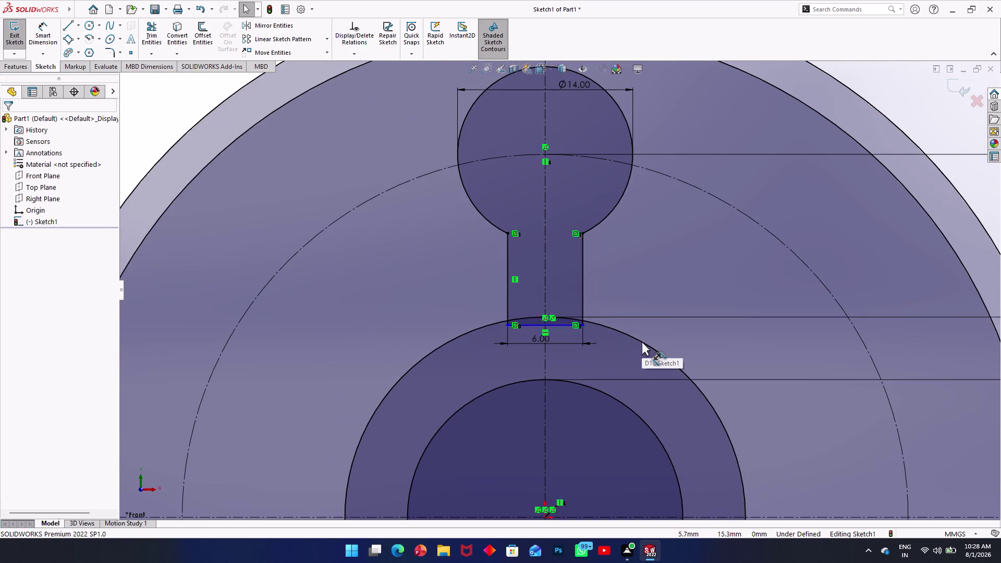
scroll(up, 3)
scroll(up, 3)
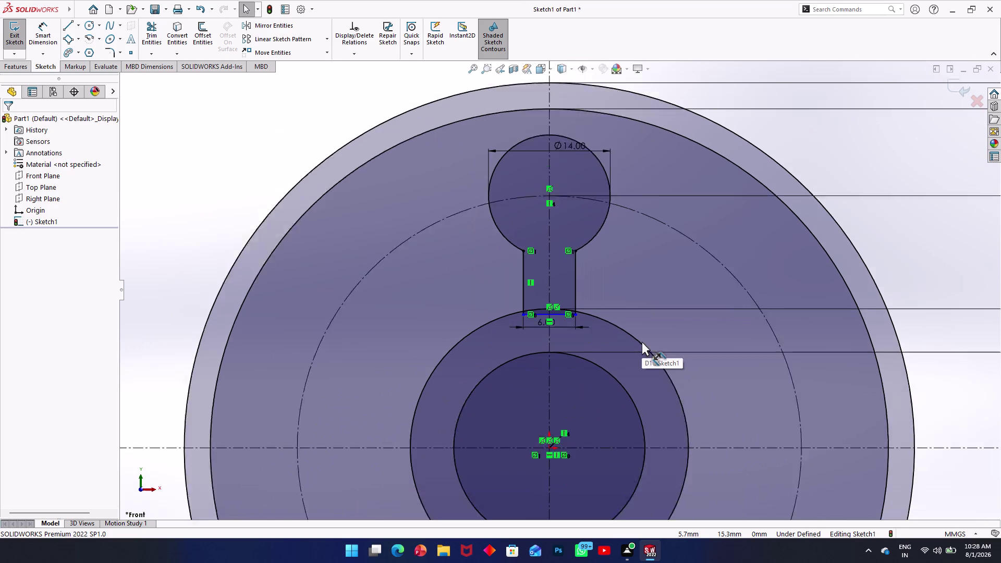
scroll(down, 3)
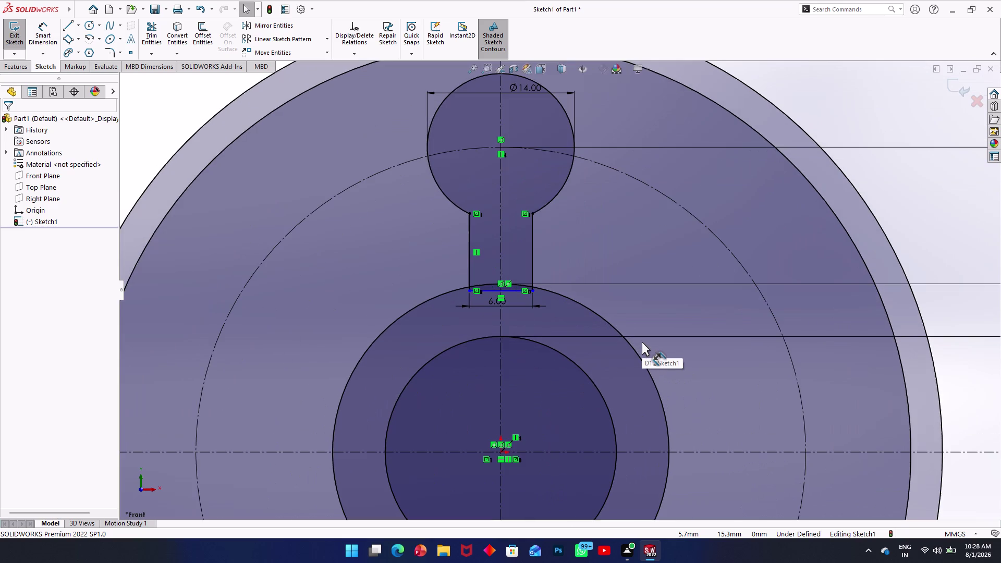
click(42, 27)
click(503, 291)
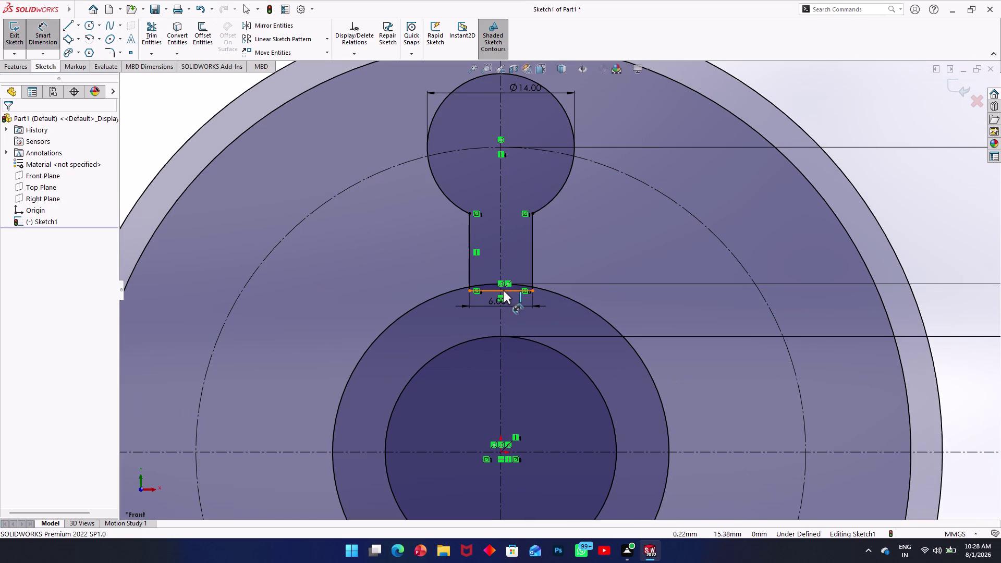
Dimension the slot circle's centre line to the neck's bottom edge at 13.65 mm.
click(503, 147)
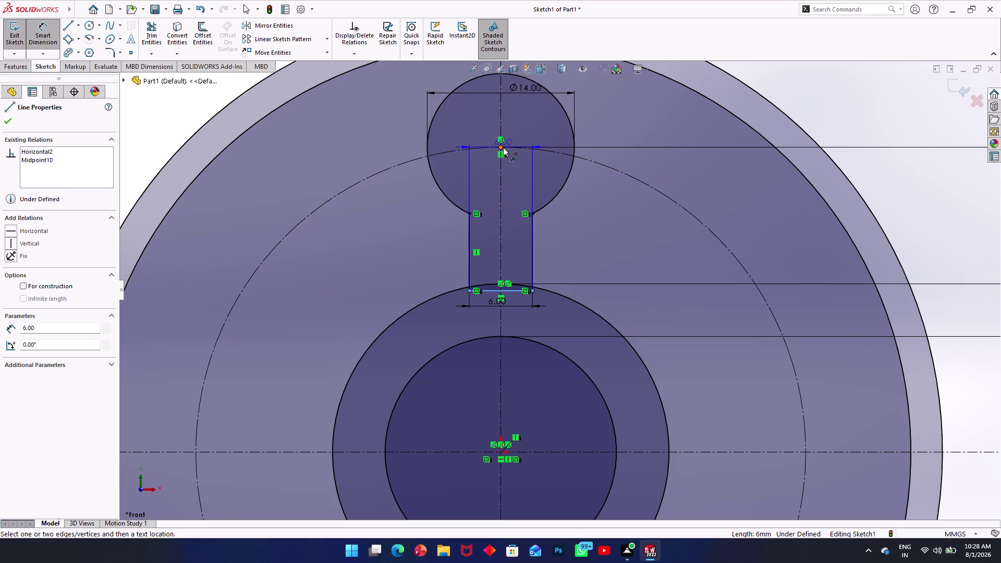
click(417, 202)
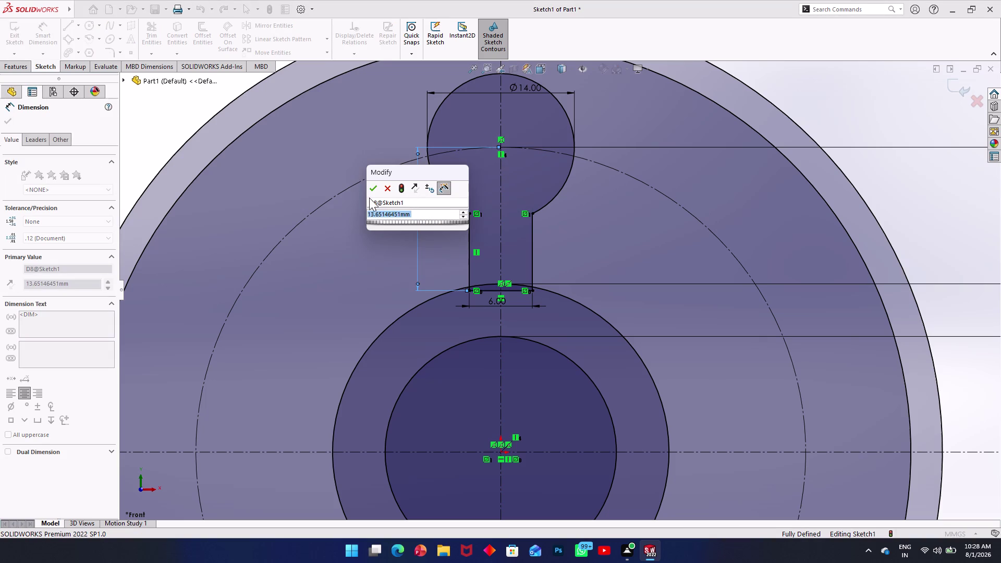
click(373, 191)
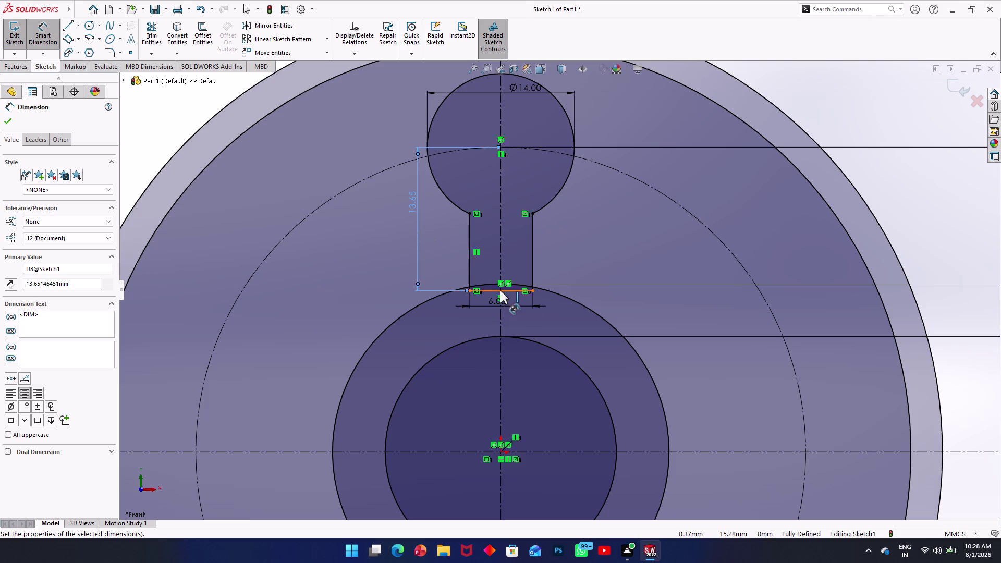
scroll(up, 3)
scroll(down, 3)
scroll(down, 3)
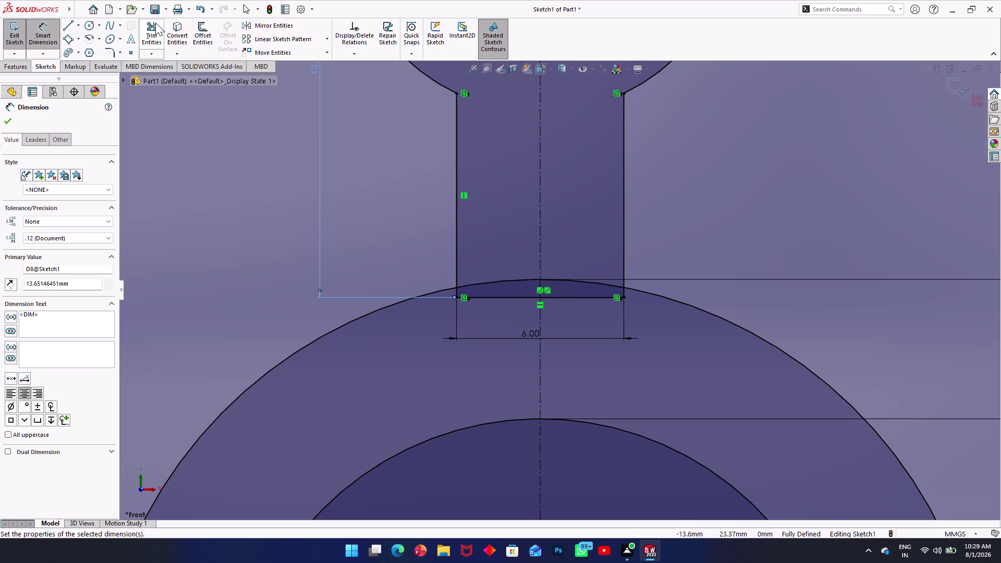
click(156, 23)
Trim away the neck's bottom line, accepting deletion of its relations and dimensions.
click(454, 294)
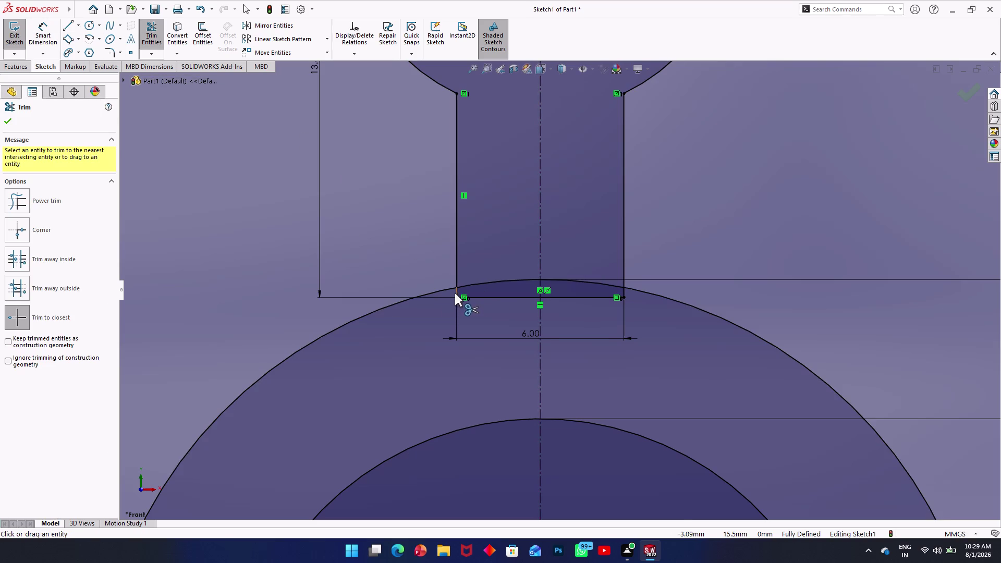
click(477, 296)
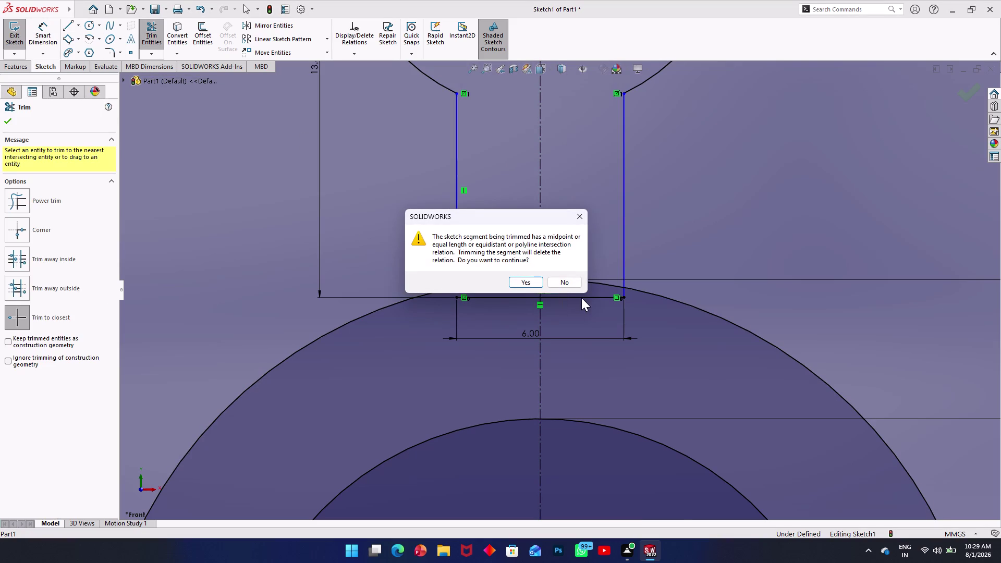
click(537, 284)
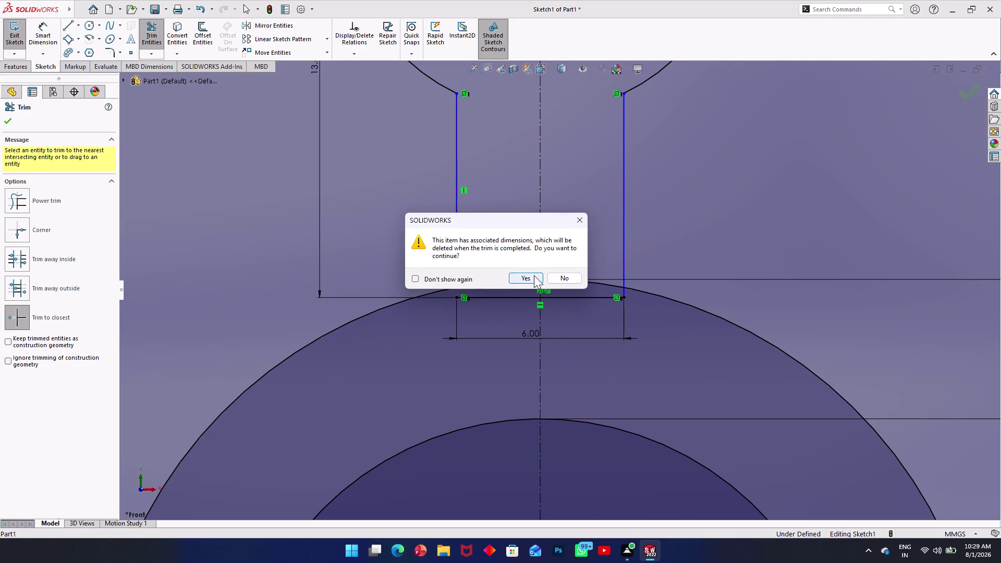
click(534, 275)
click(571, 297)
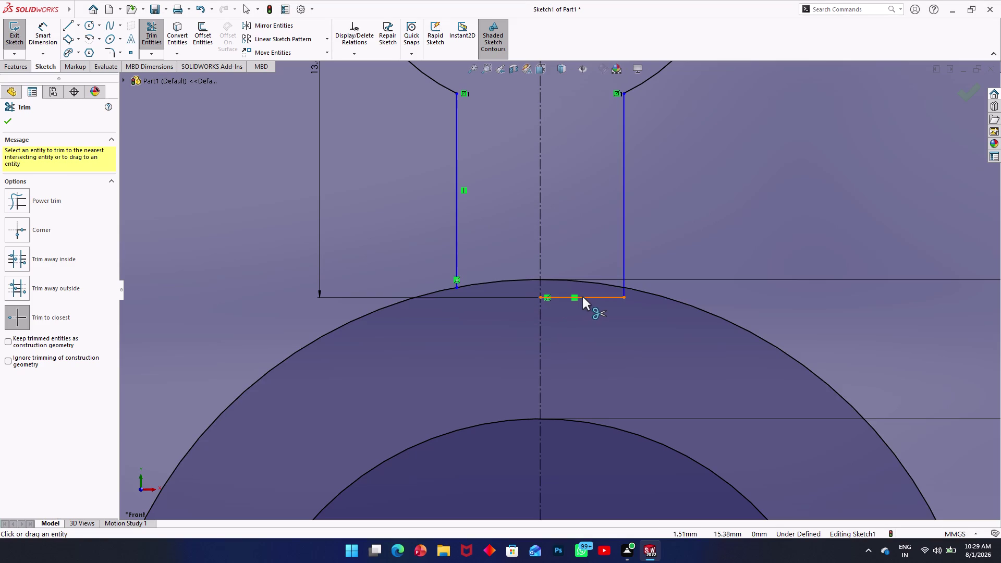
click(582, 297)
scroll(up, 3)
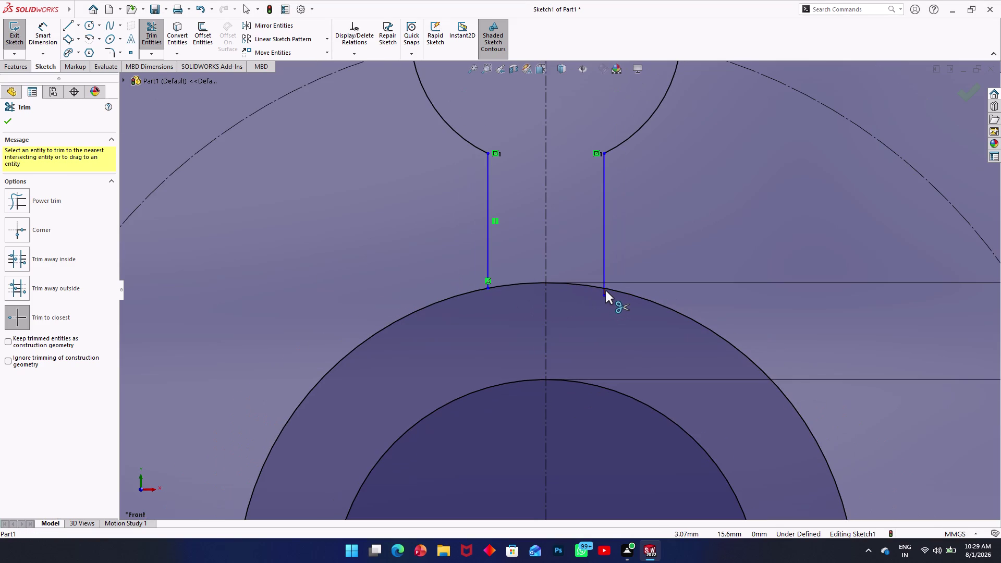
click(605, 290)
scroll(up, 3)
scroll(down, 3)
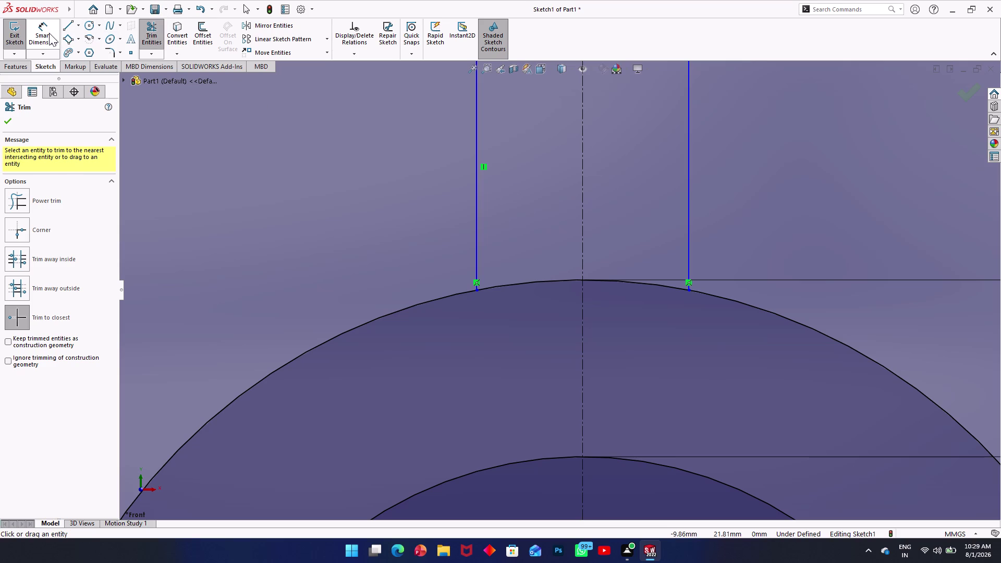
click(48, 32)
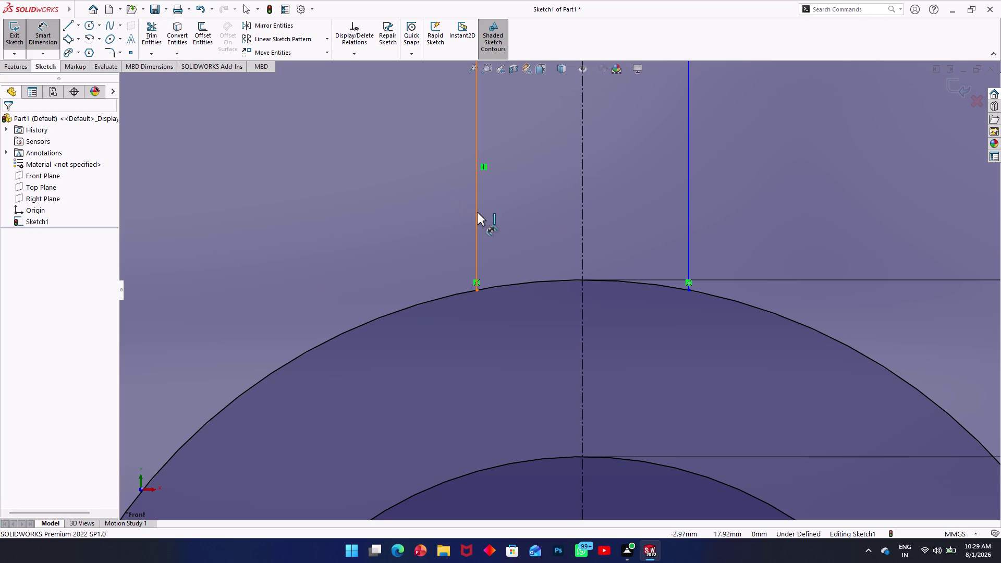
Dimension the left and right neck side lines at 6.96 mm each.
click(477, 212)
click(410, 209)
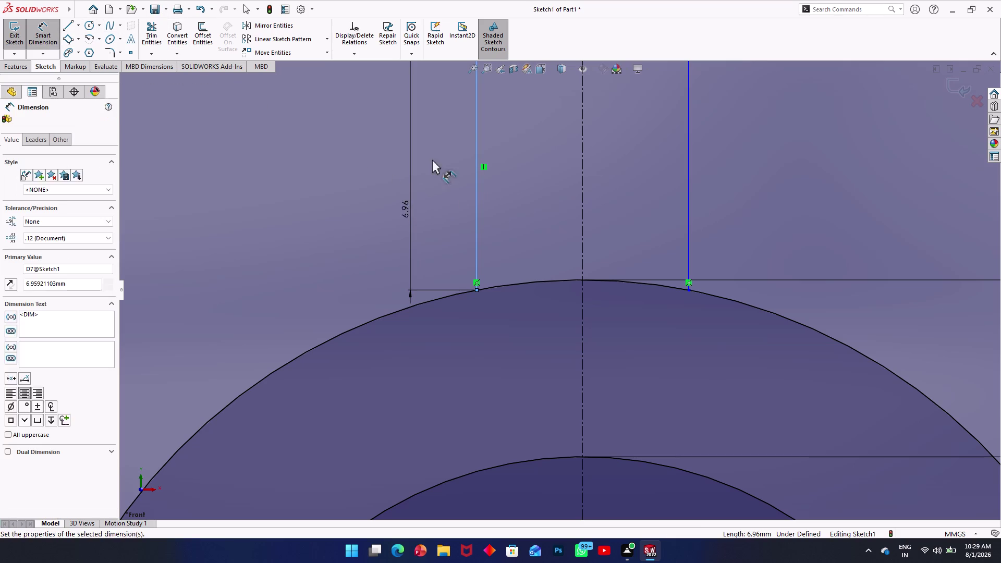
click(362, 192)
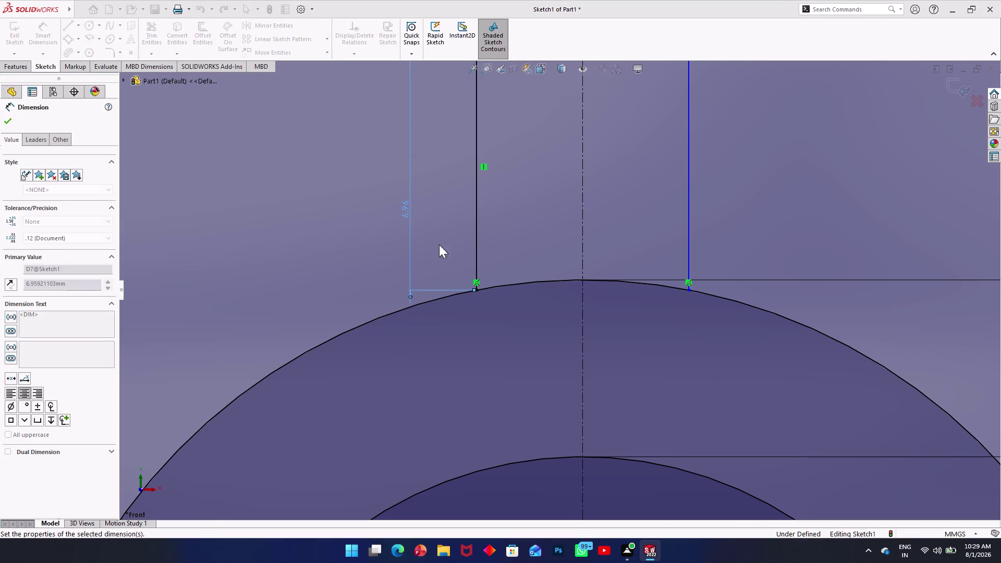
scroll(up, 3)
click(649, 235)
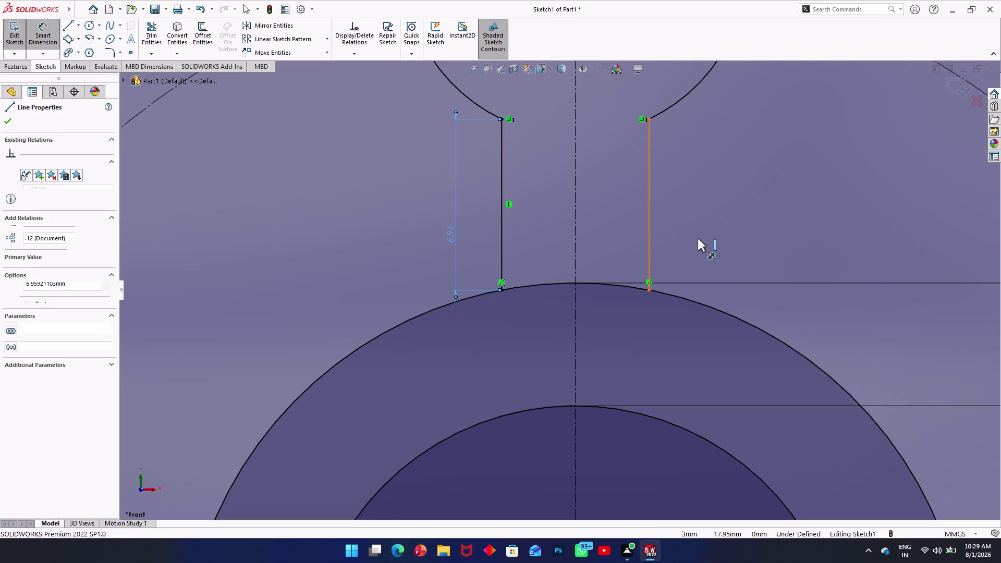
click(700, 239)
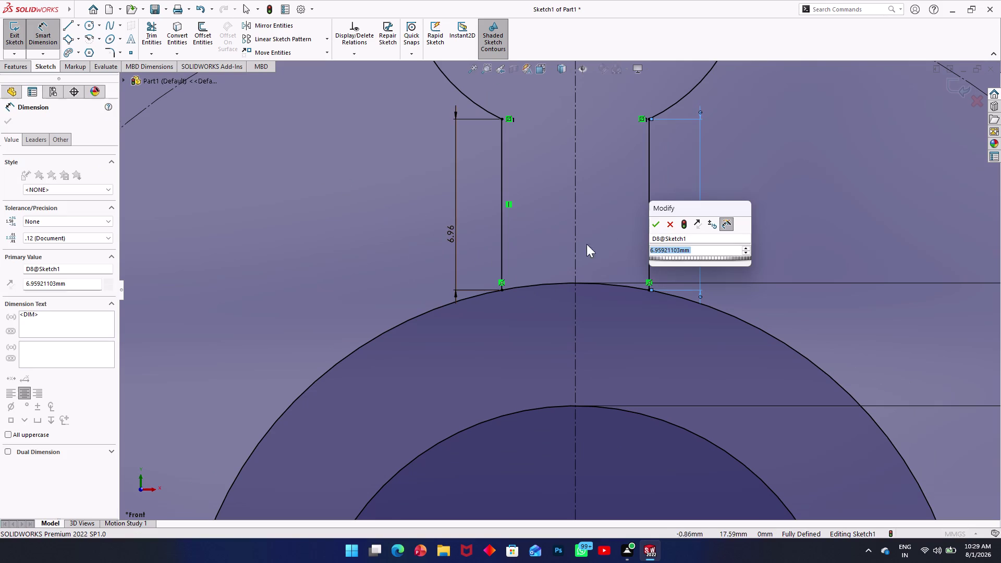
click(659, 227)
scroll(up, 3)
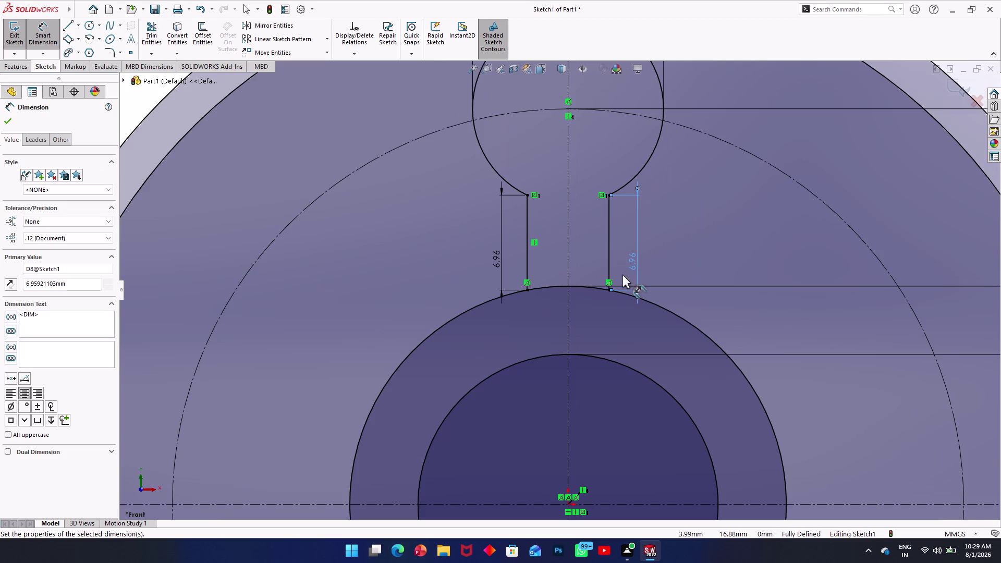
scroll(down, 3)
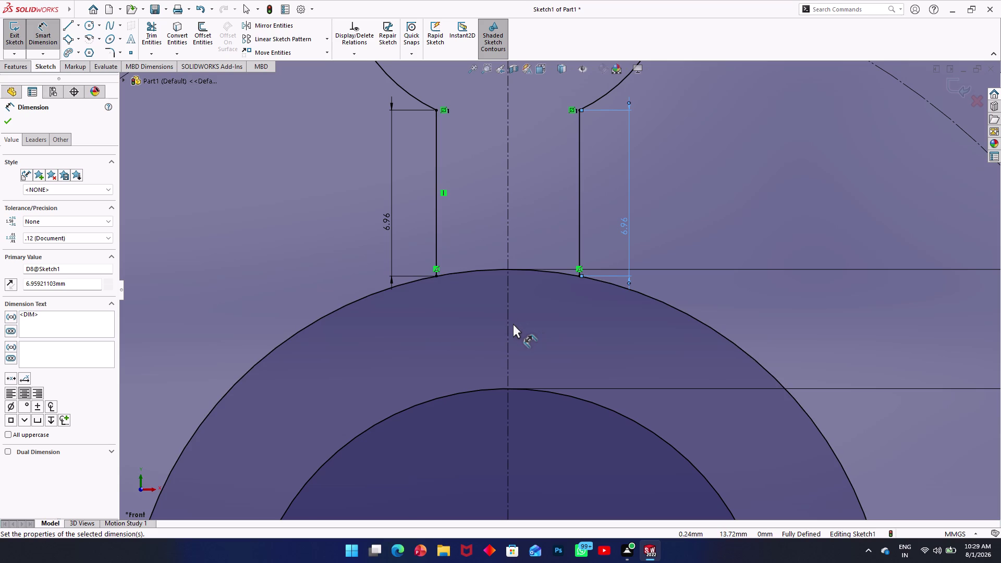
click(369, 297)
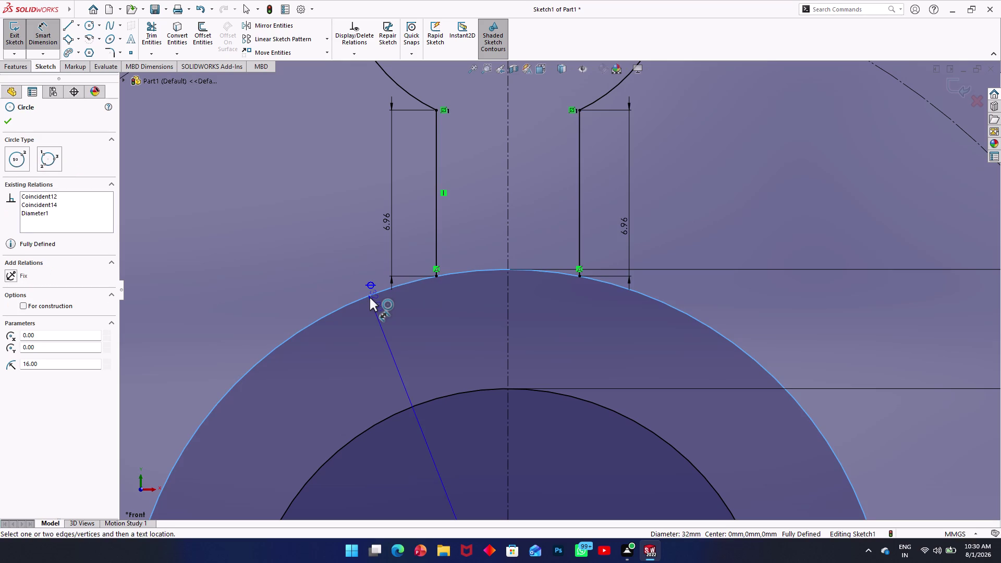
key(Escape)
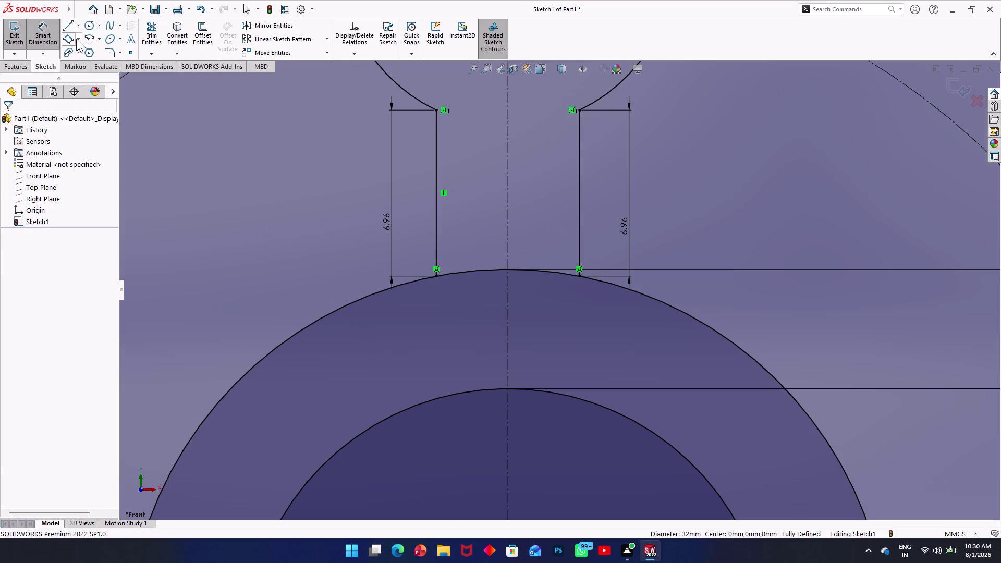
Trim the hub circle's upper-left arc beside the slot neck, then exit Trim Entities.
click(159, 37)
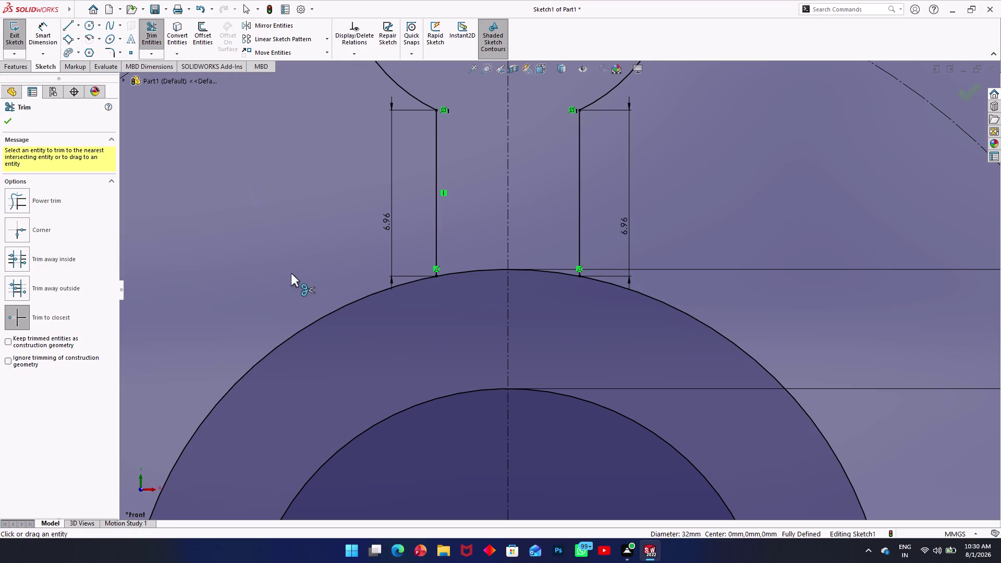
click(313, 321)
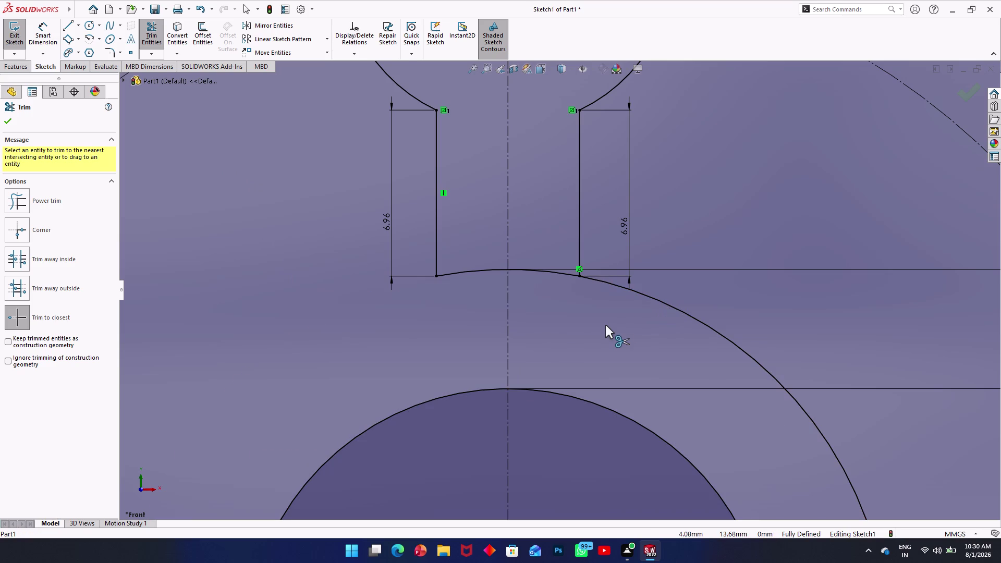
scroll(up, 3)
scroll(up, 3)
scroll(up, 3)
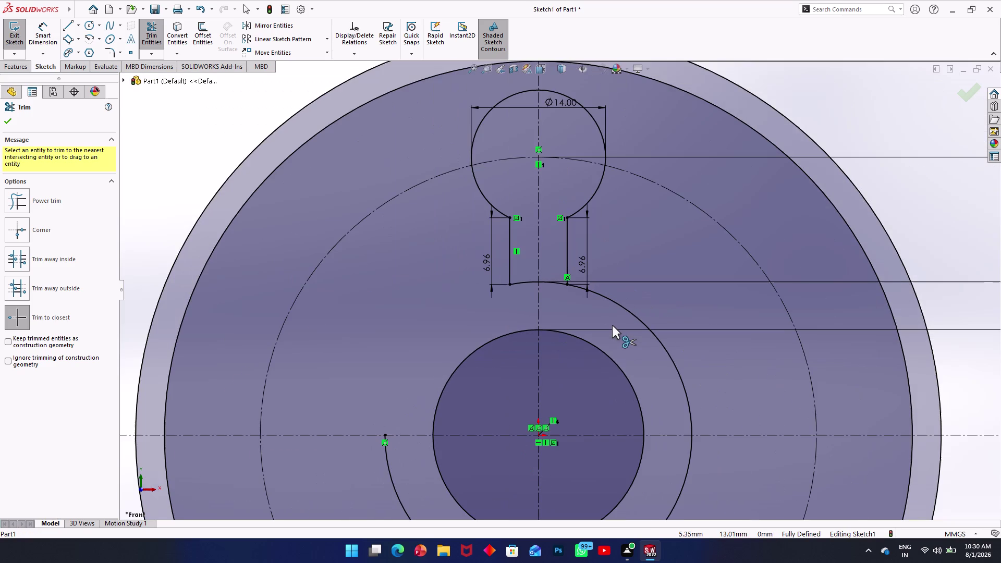
key(Escape)
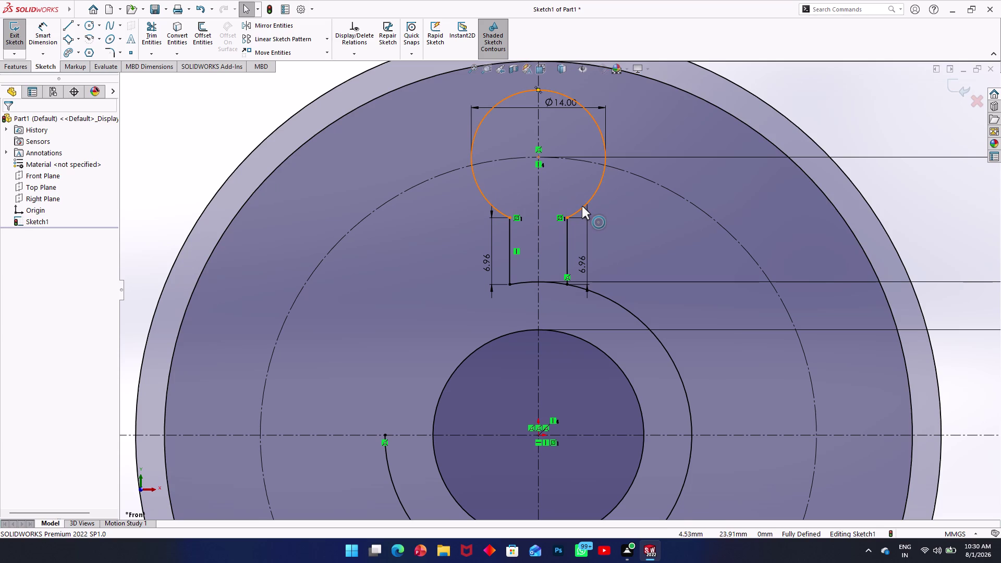
key(Escape)
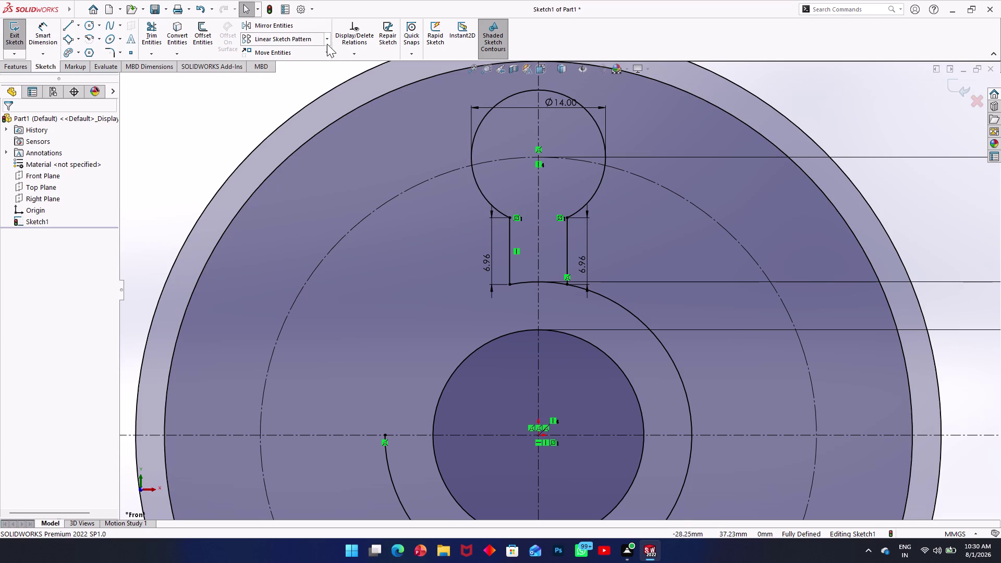
Start a circular sketch pattern and select the slot's arcs and neck side as entities.
click(327, 40)
click(319, 66)
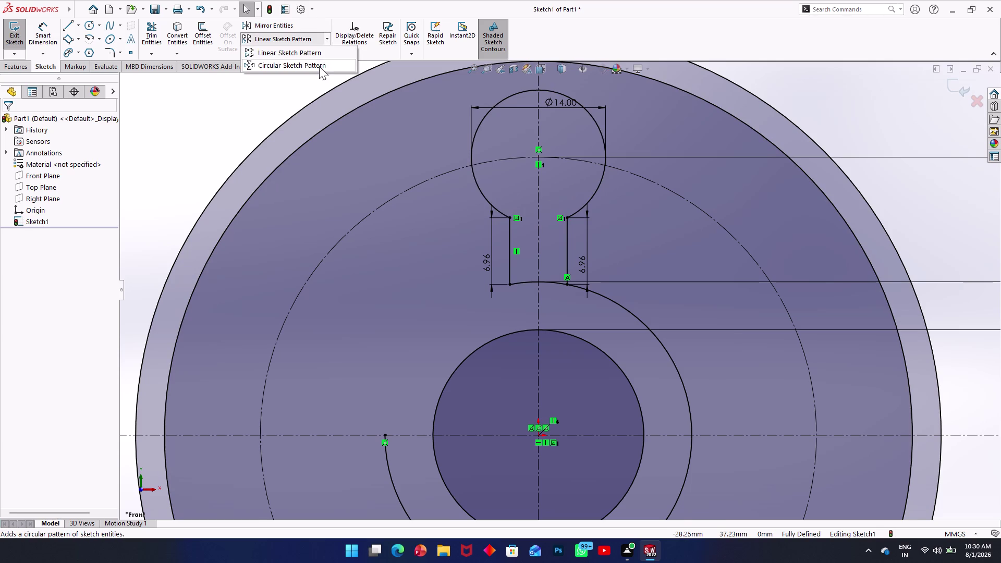
scroll(down, 3)
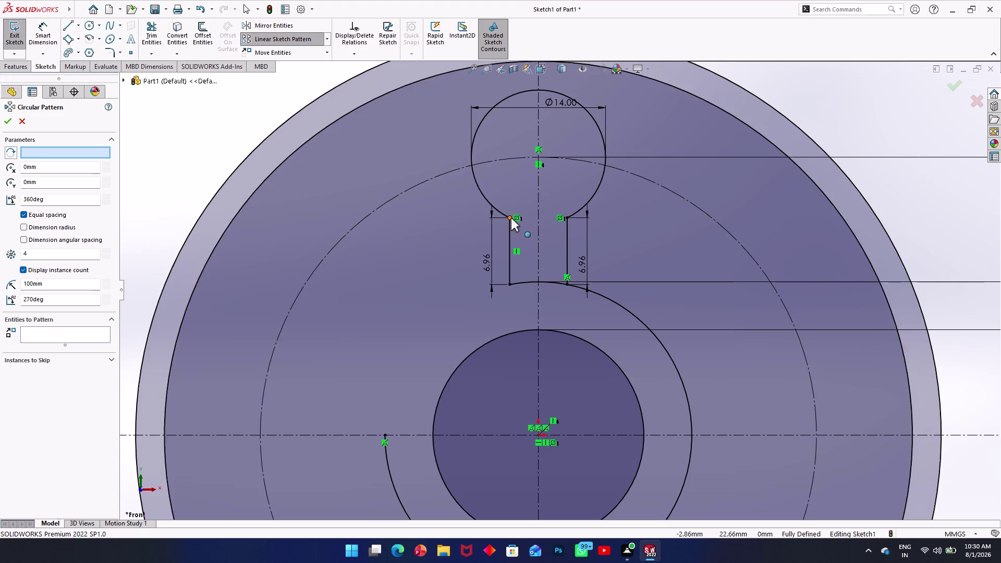
scroll(down, 3)
scroll(up, 3)
scroll(up, 3)
scroll(down, 3)
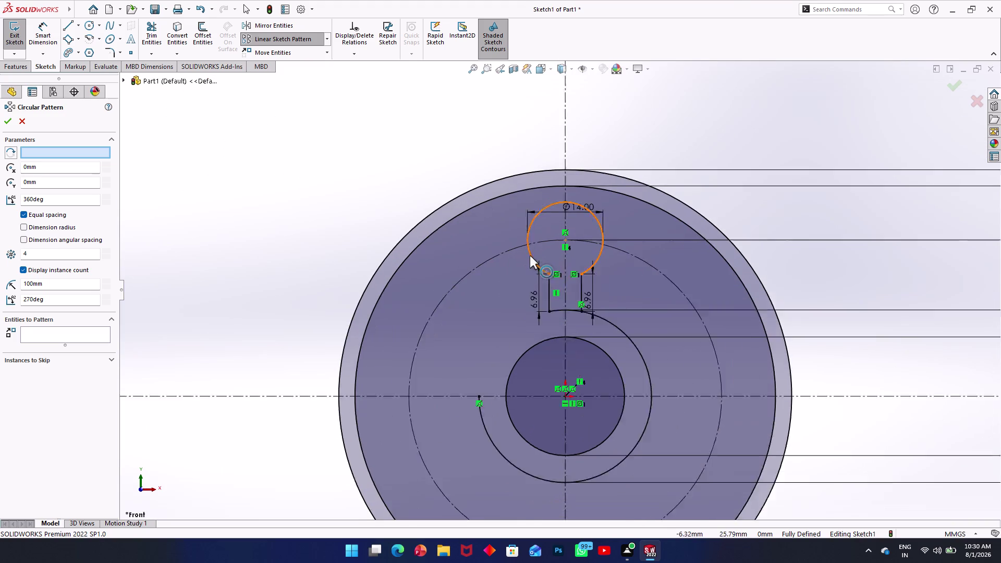
click(534, 258)
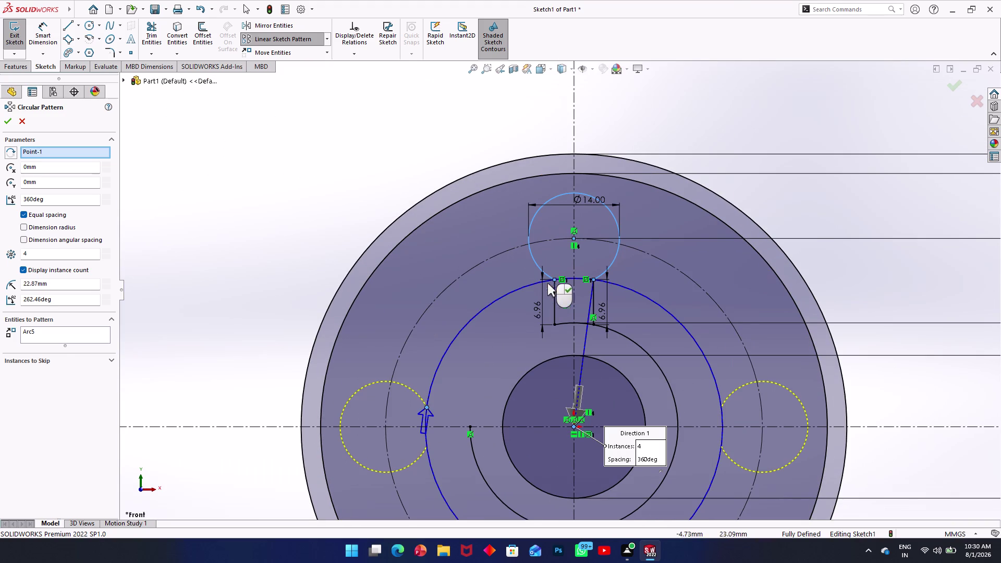
click(555, 294)
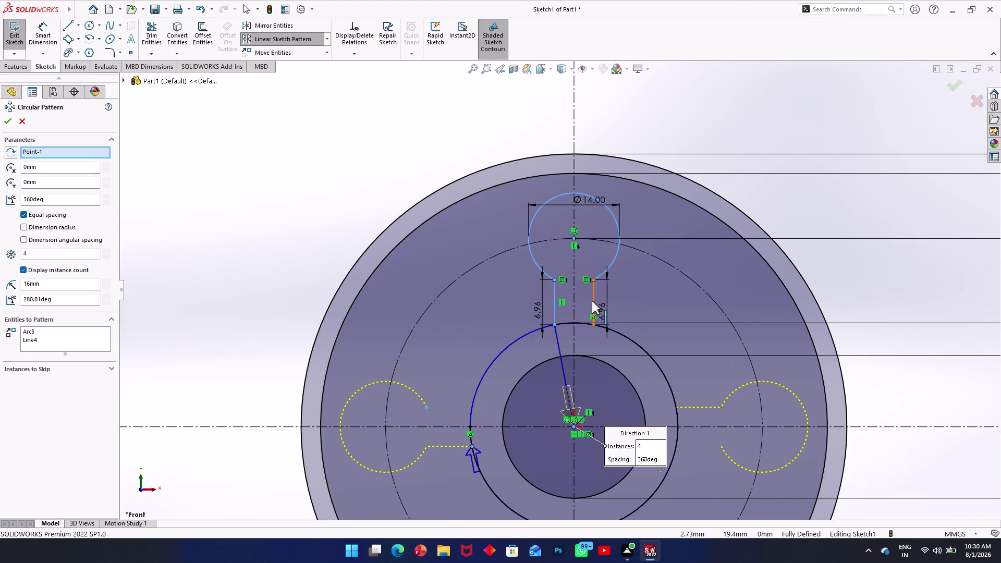
click(592, 301)
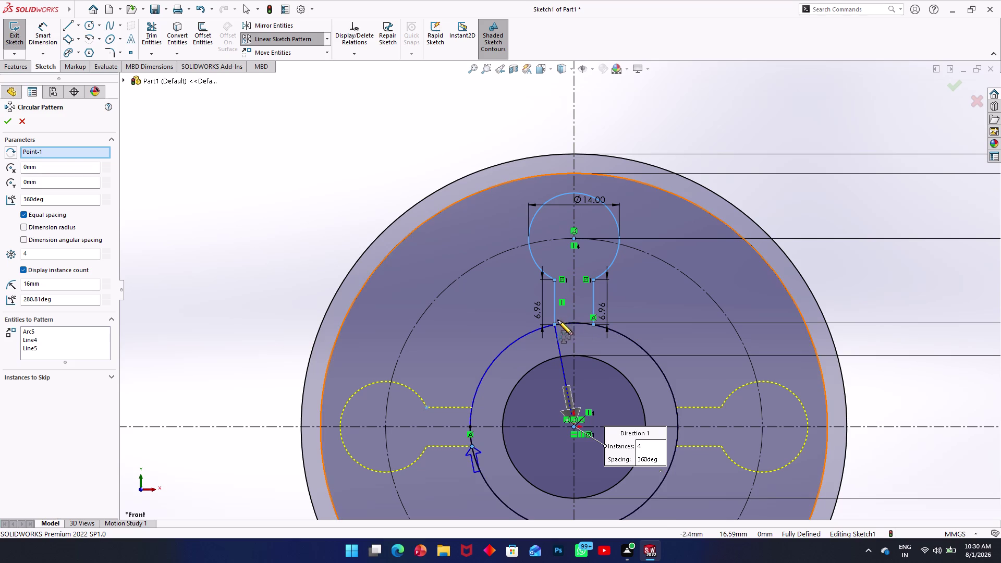
click(557, 324)
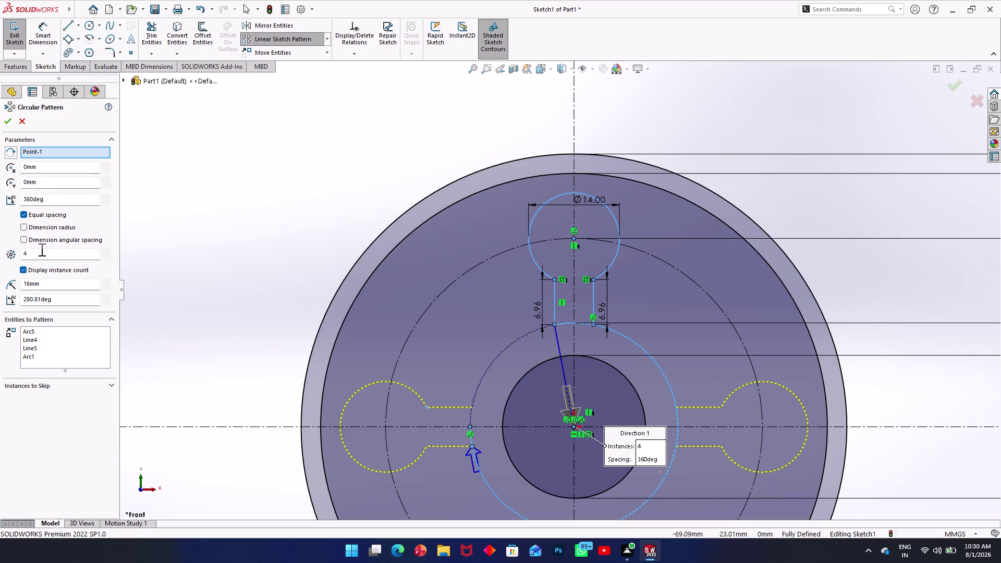
Set the pattern to 6 instances, confirm it, and start Trim Entities.
drag(37, 254, 23, 254)
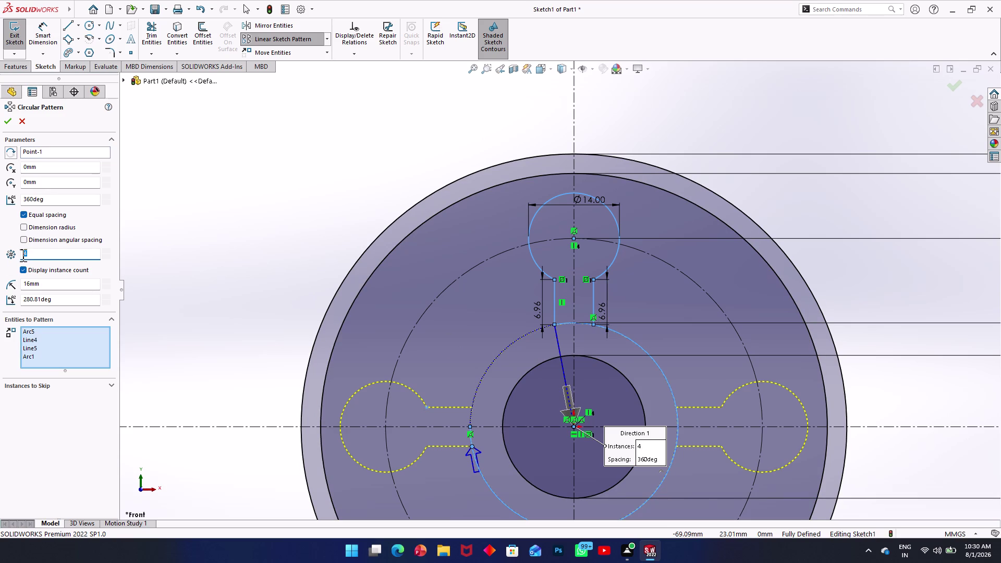
key(6)
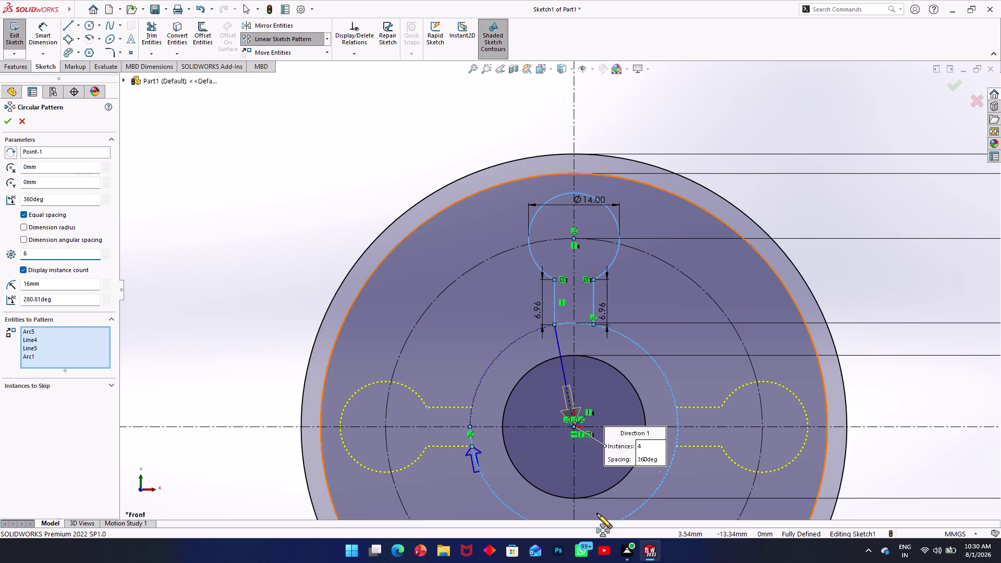
click(8, 121)
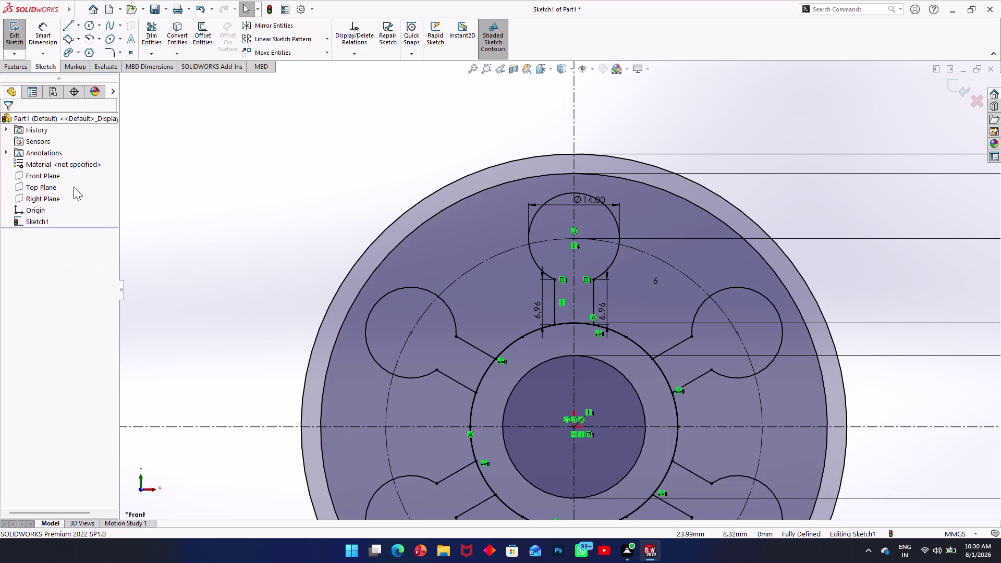
scroll(up, 3)
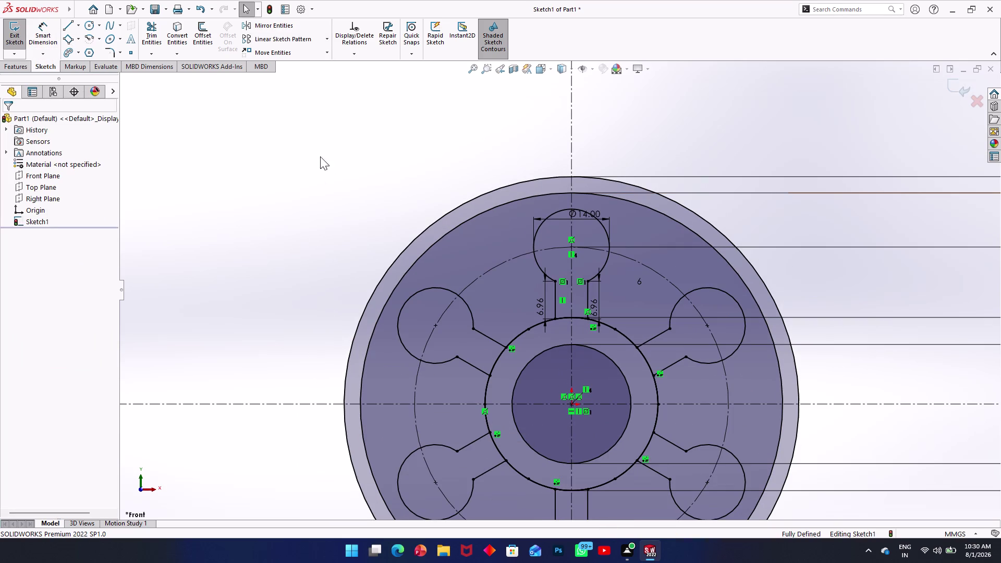
click(155, 27)
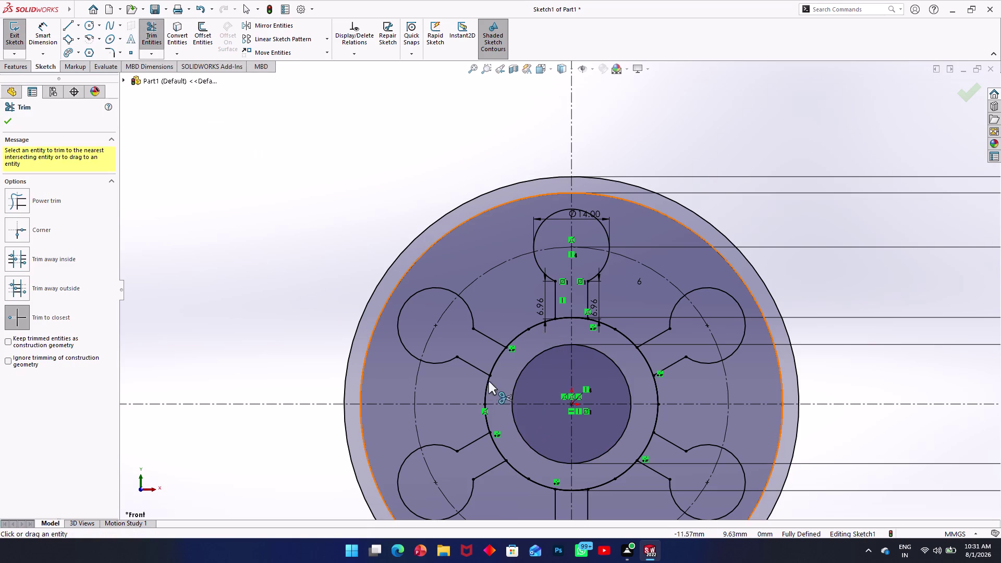
Trim the left hub arc pieces and the arcs by the upper-left and top slots.
click(484, 392)
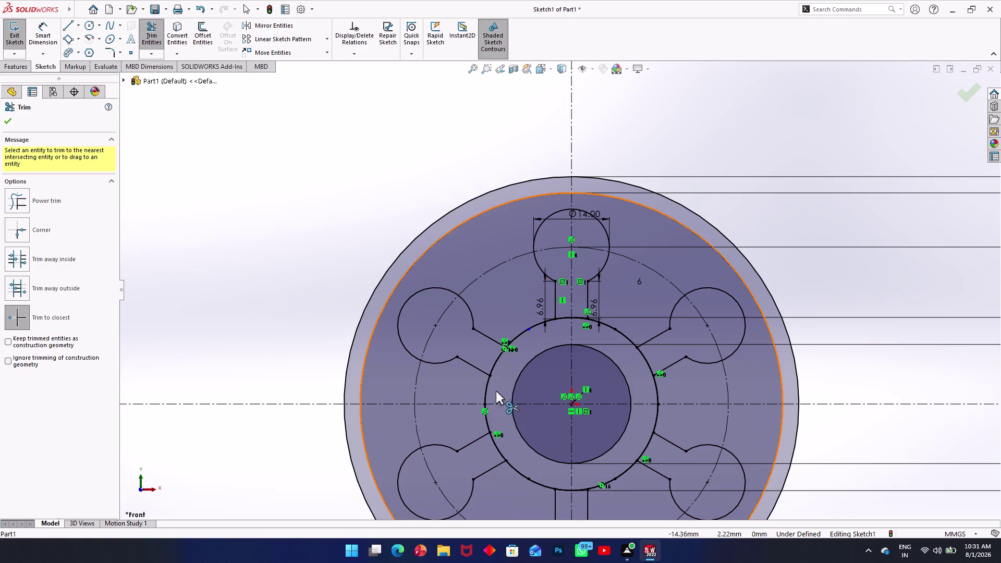
click(484, 388)
click(484, 389)
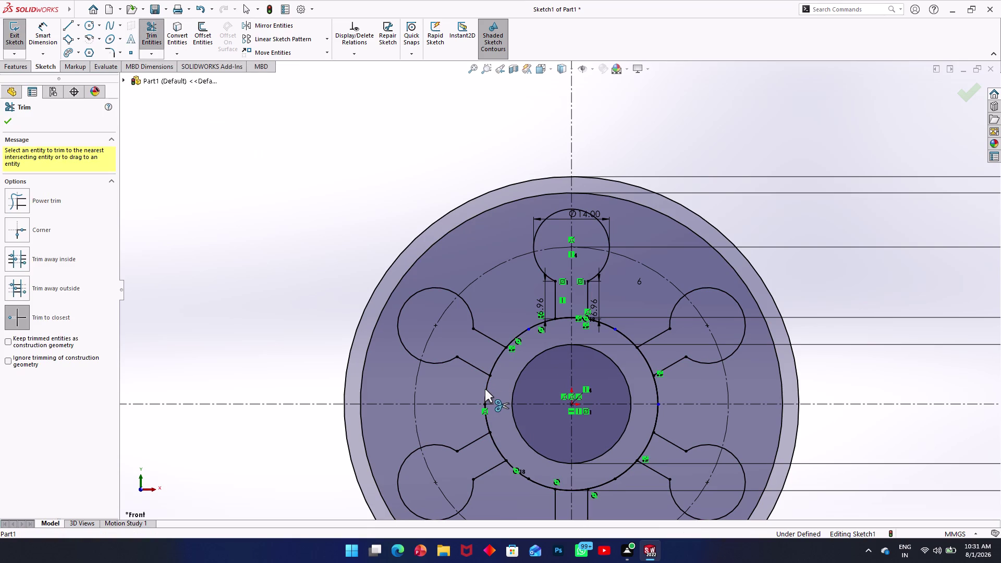
click(484, 389)
click(485, 389)
click(486, 390)
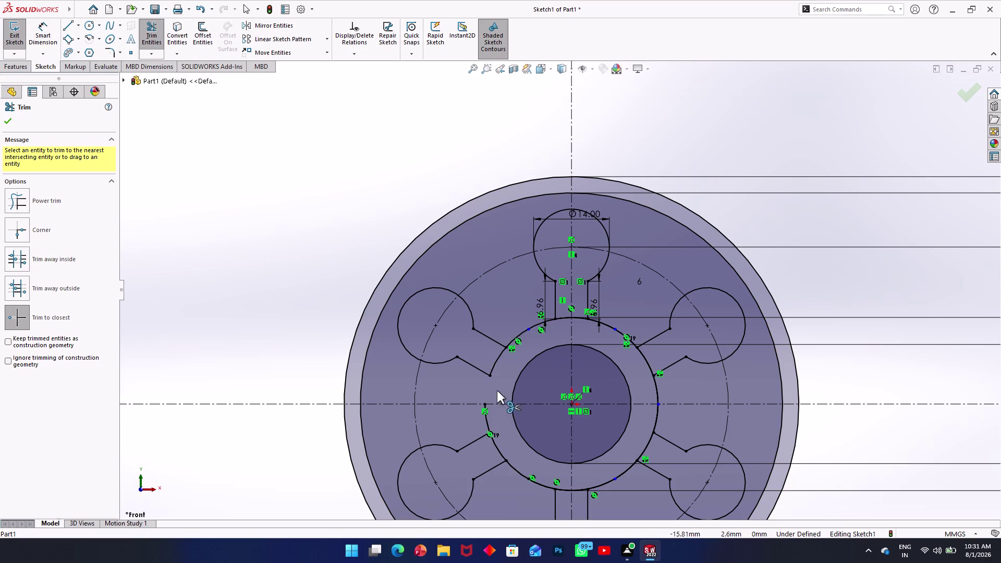
click(526, 329)
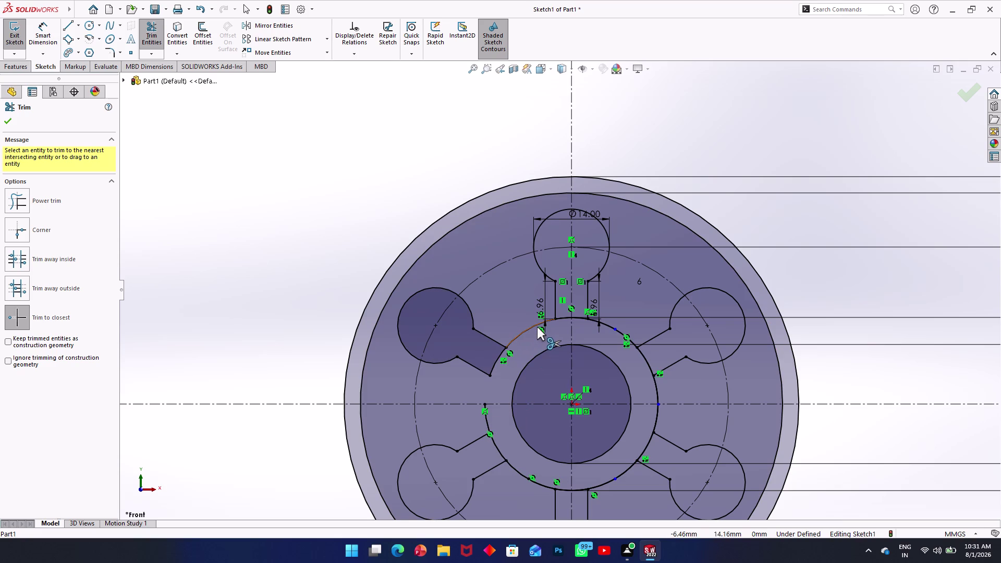
click(537, 326)
click(532, 326)
double_click(533, 326)
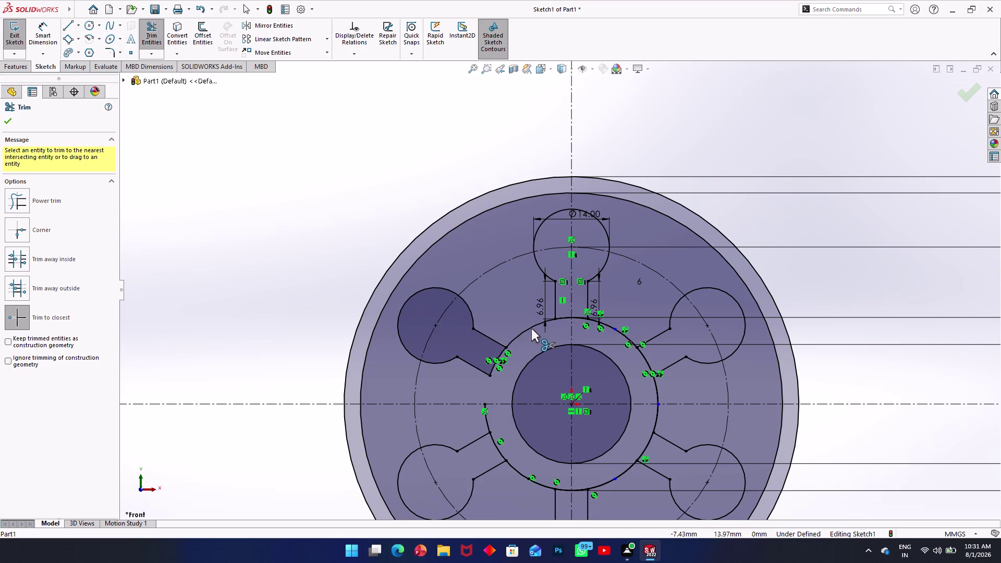
click(531, 330)
click(530, 329)
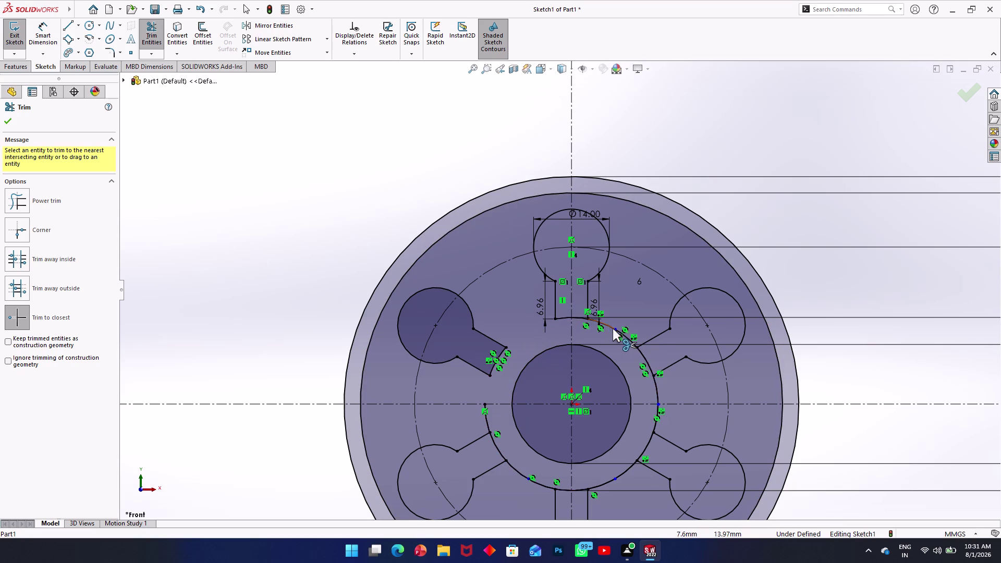
Trim the hub arc pieces around the upper-right slot.
click(613, 329)
click(623, 332)
click(623, 333)
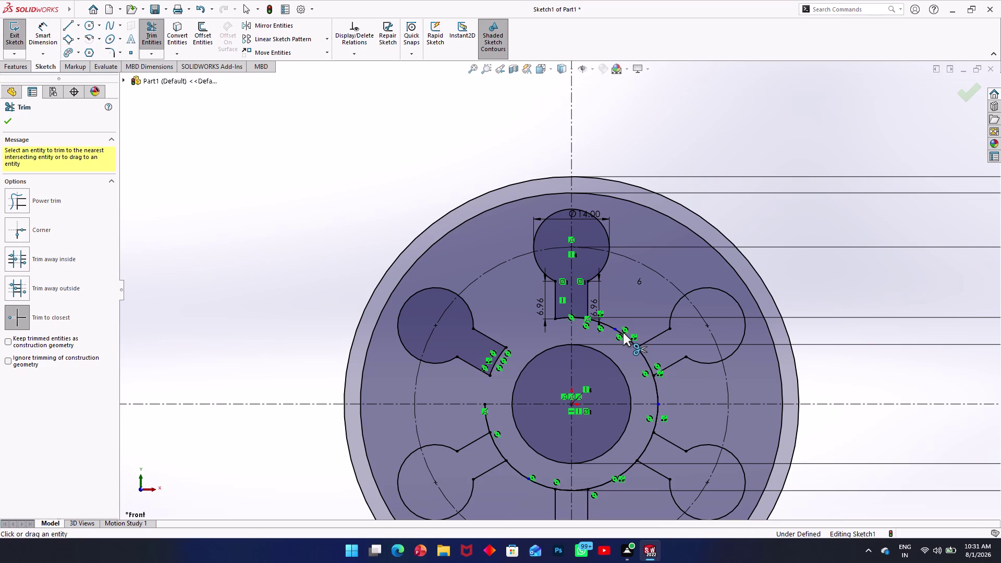
click(623, 333)
click(623, 334)
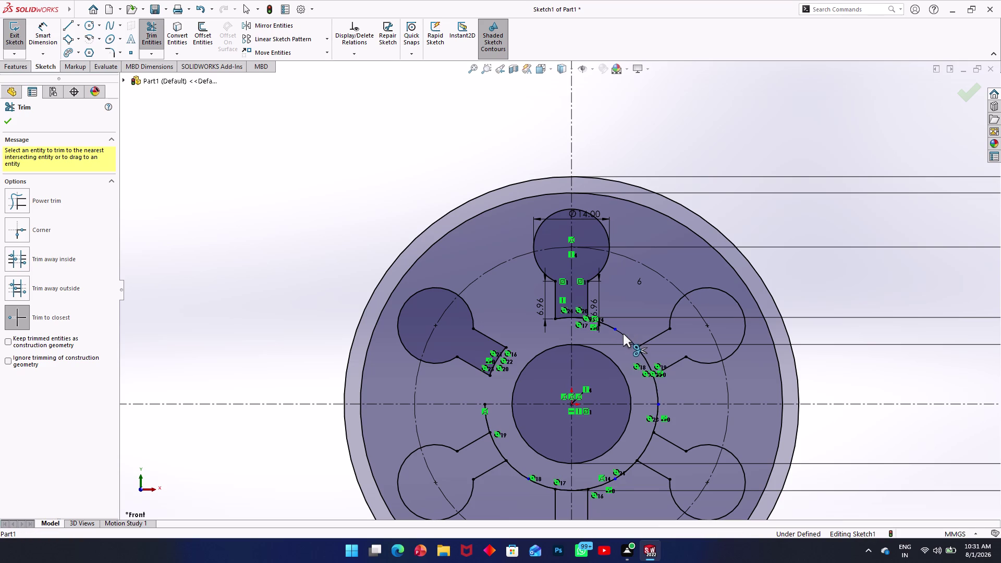
click(622, 333)
click(622, 334)
click(622, 334)
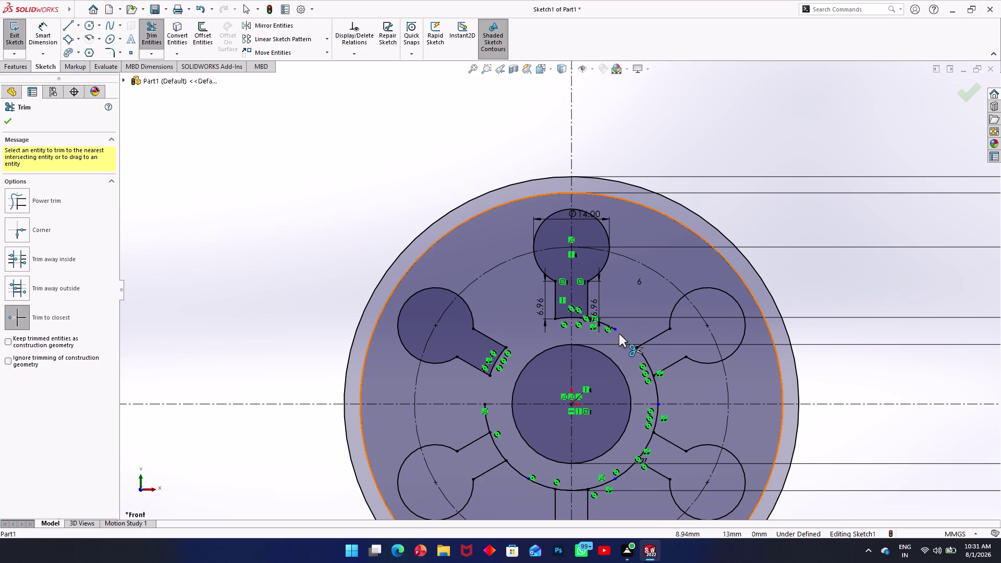
triple_click(610, 327)
click(610, 327)
click(616, 332)
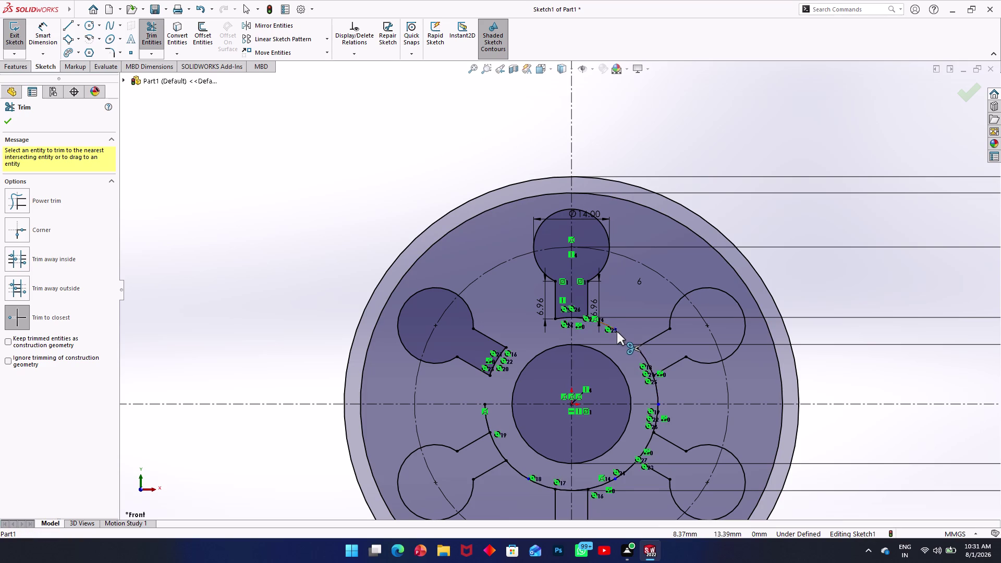
click(617, 331)
scroll(up, 3)
scroll(down, 3)
scroll(down, 3)
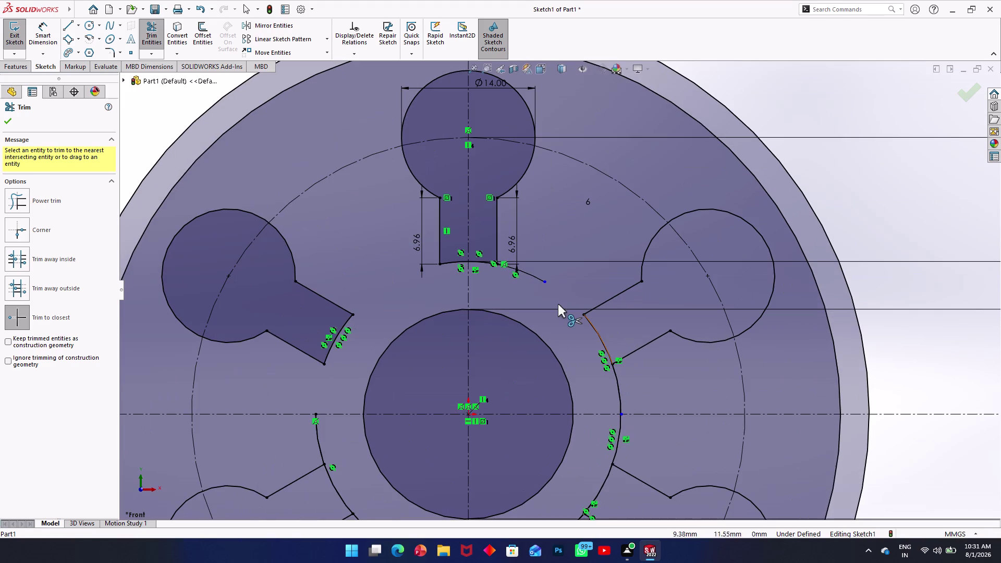
Trim the arcs between the top and upper-right slots and inside the upper-right neck.
double_click(537, 277)
click(538, 277)
click(537, 277)
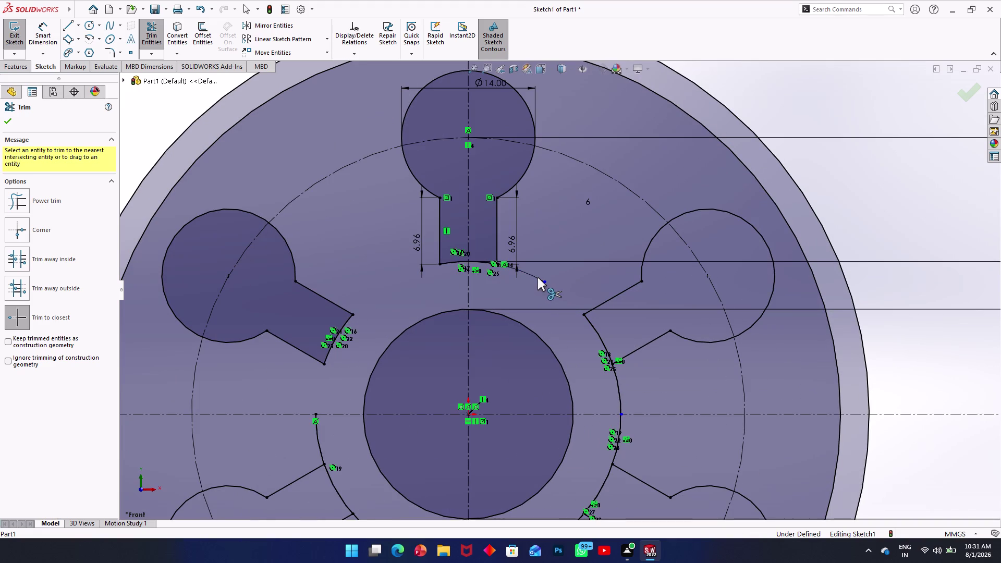
click(620, 427)
click(621, 427)
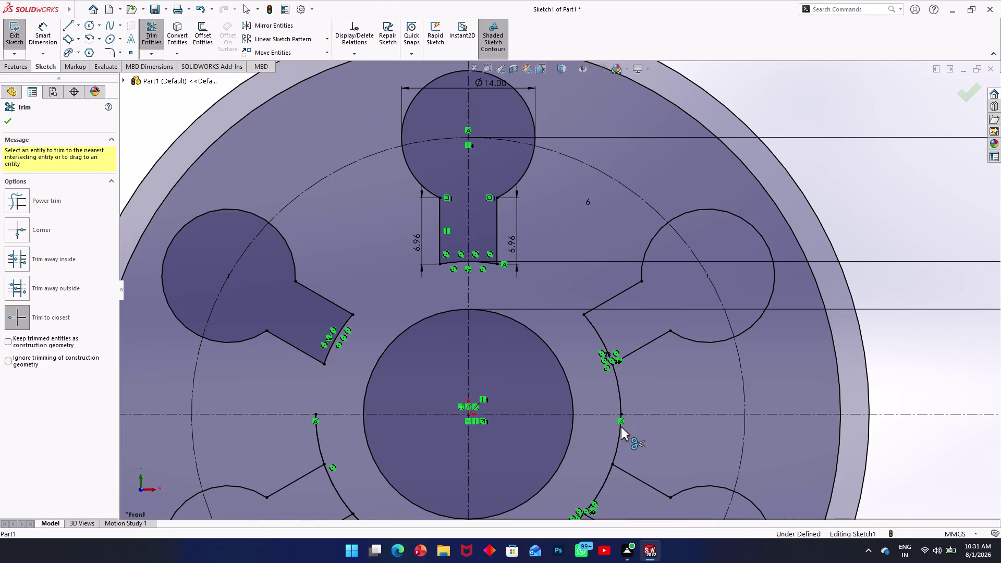
click(620, 429)
click(620, 429)
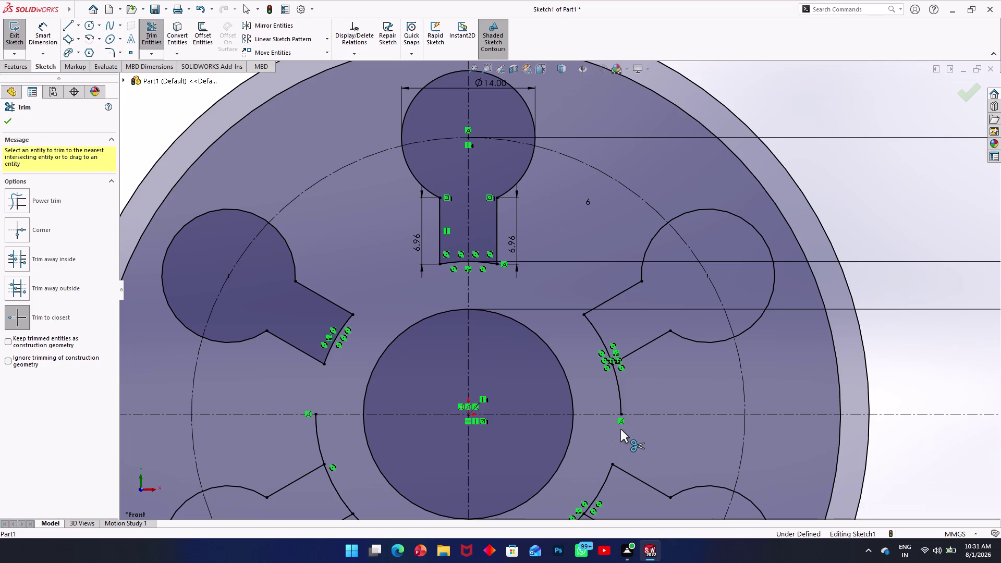
click(619, 402)
click(619, 402)
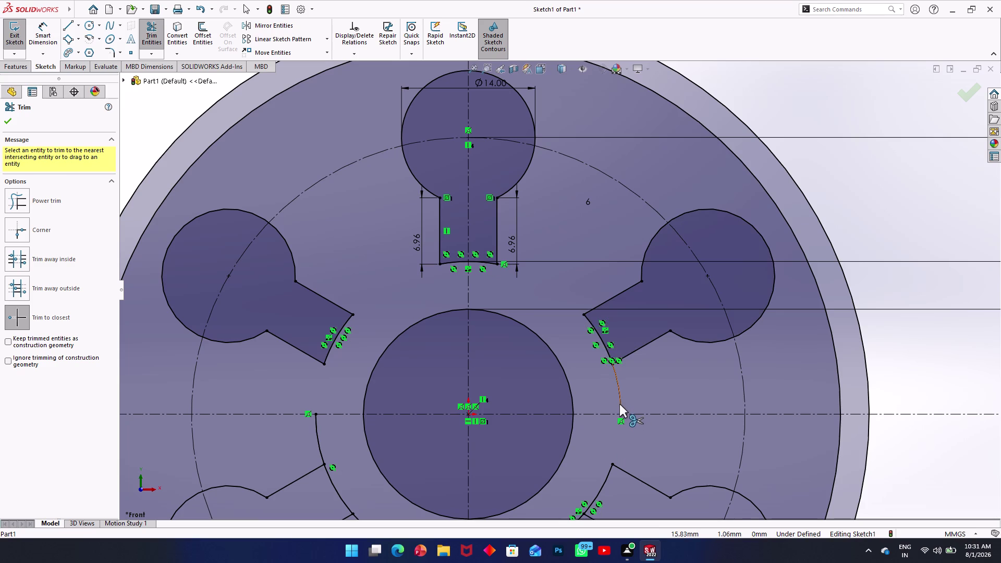
click(619, 399)
click(620, 399)
click(619, 399)
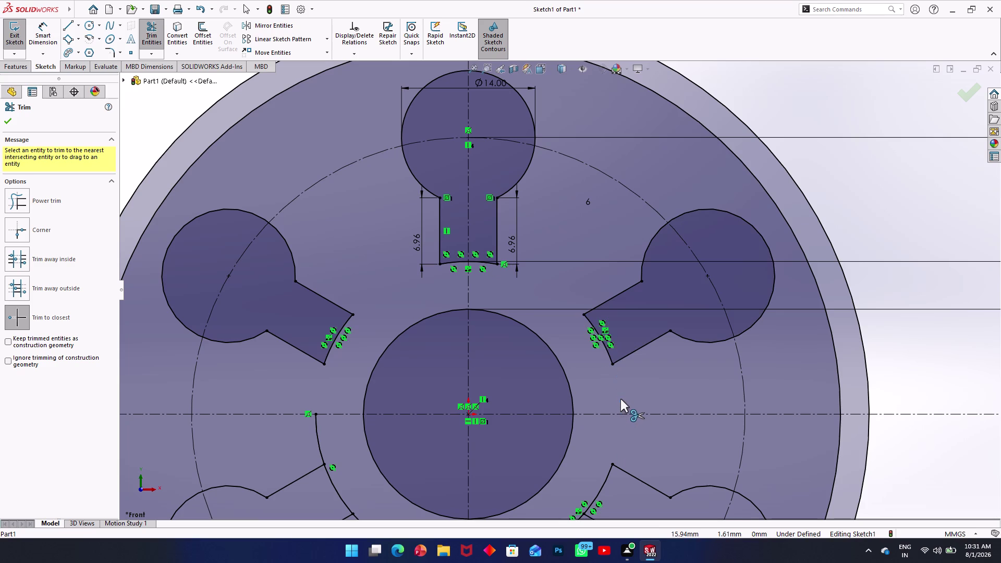
scroll(up, 3)
scroll(up, 3)
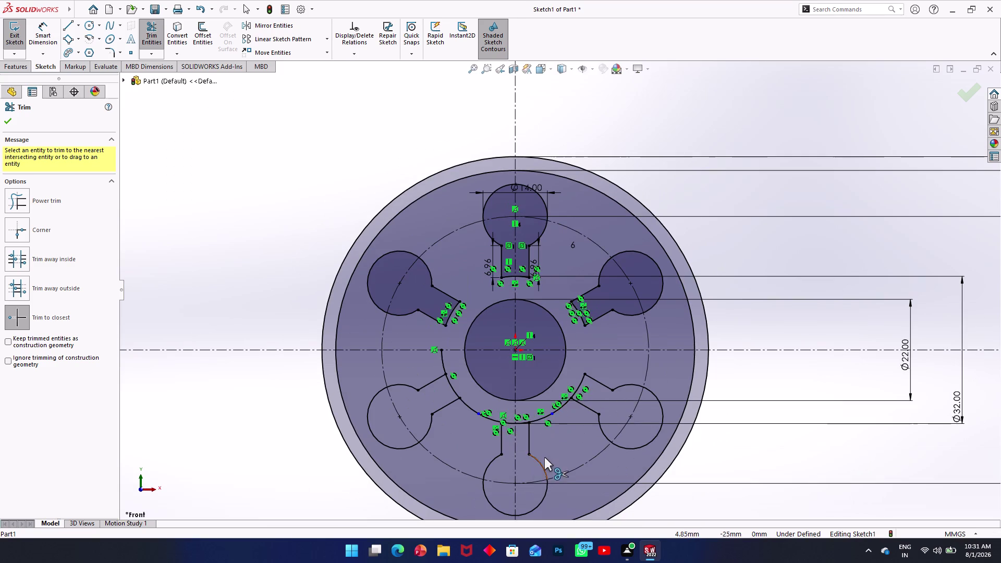
Trim the arc pieces in and beside the lower-right slot neck.
scroll(down, 3)
click(555, 317)
click(554, 317)
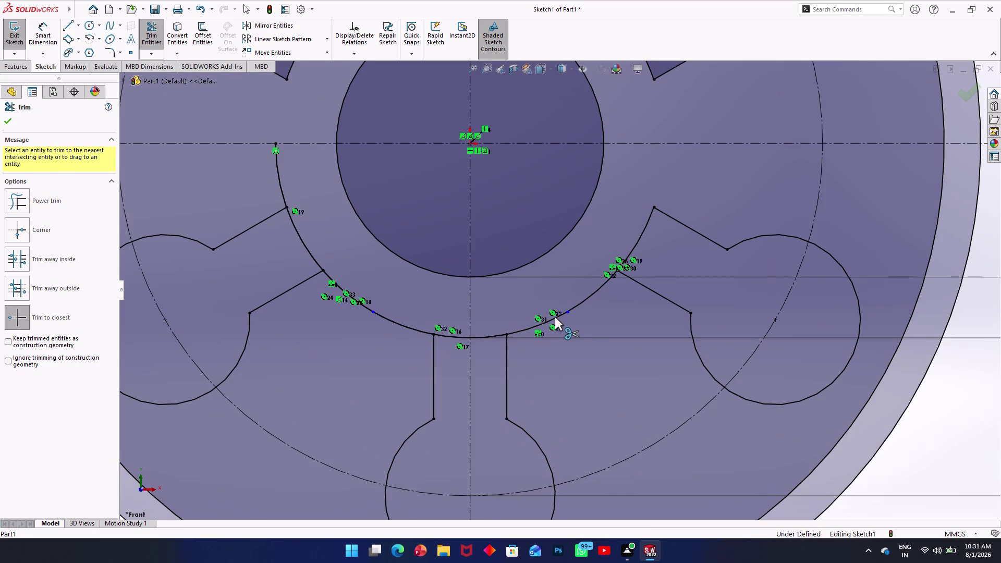
click(574, 310)
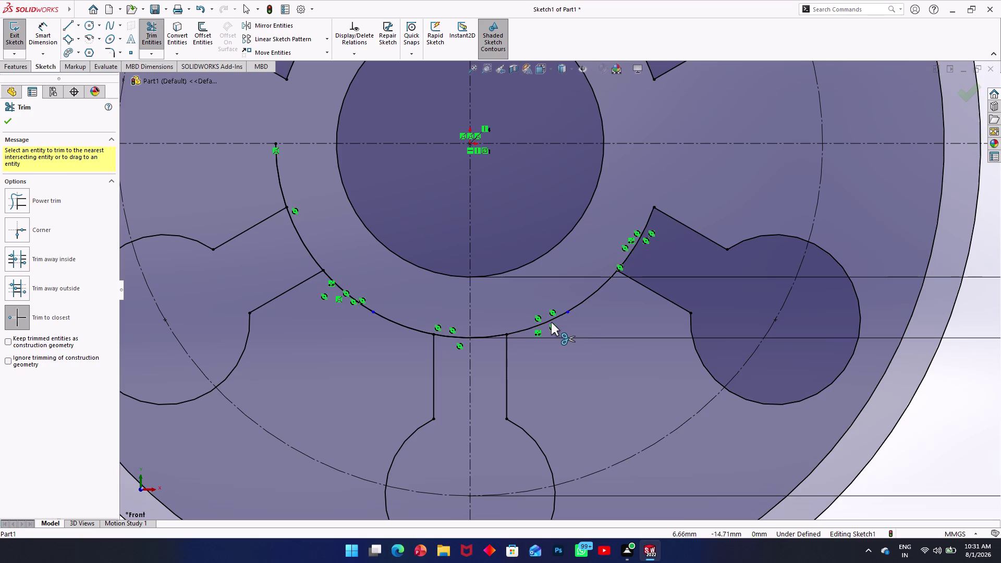
click(551, 322)
click(576, 309)
click(557, 317)
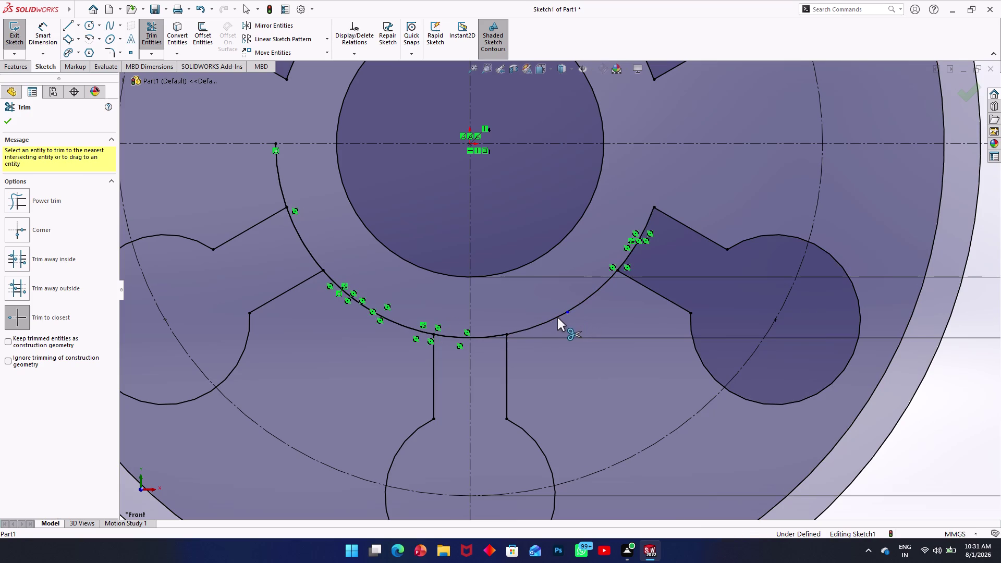
click(557, 317)
click(550, 318)
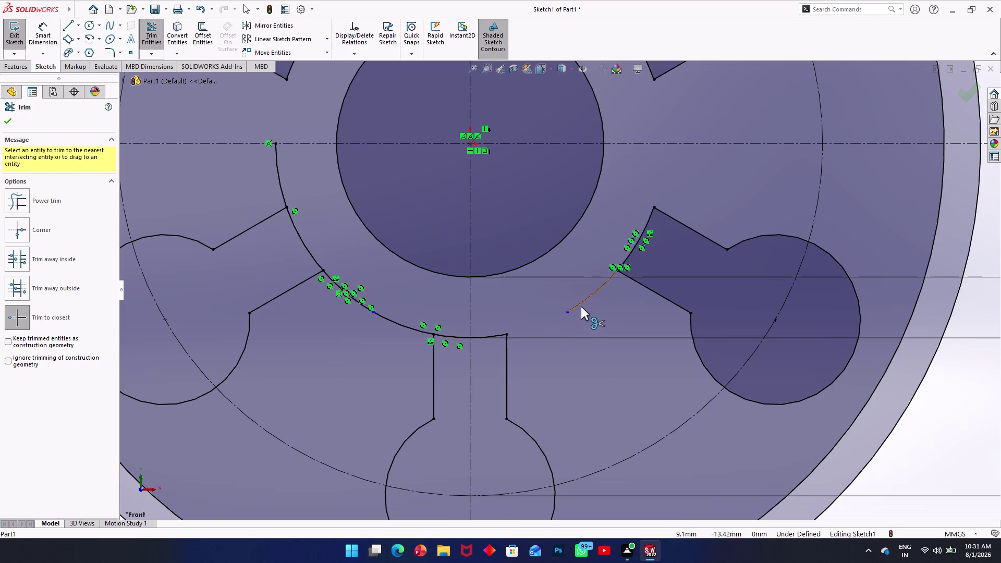
Trim the remaining hub arc between the bottom and lower-right slots.
click(581, 305)
click(581, 304)
click(581, 304)
click(578, 303)
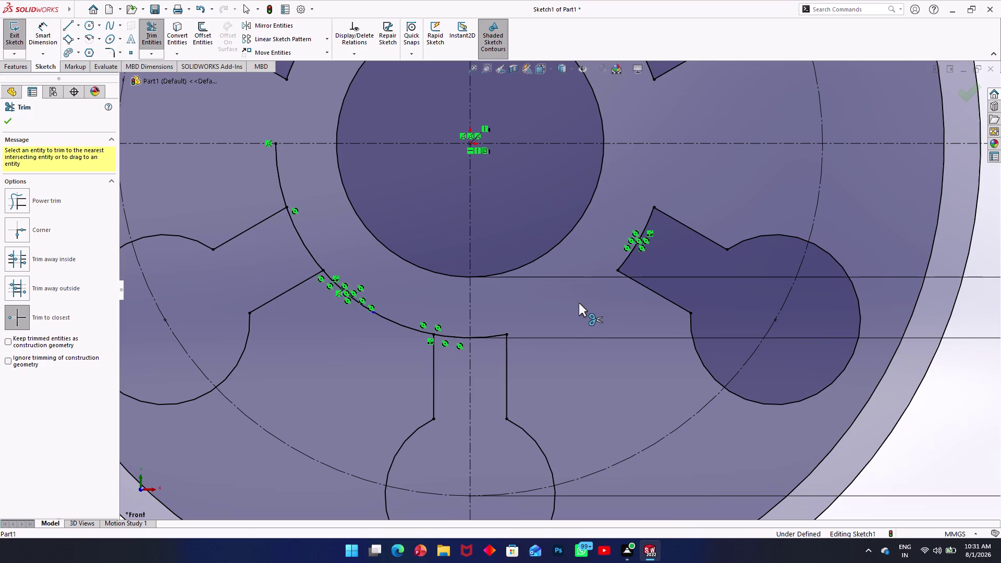
click(579, 303)
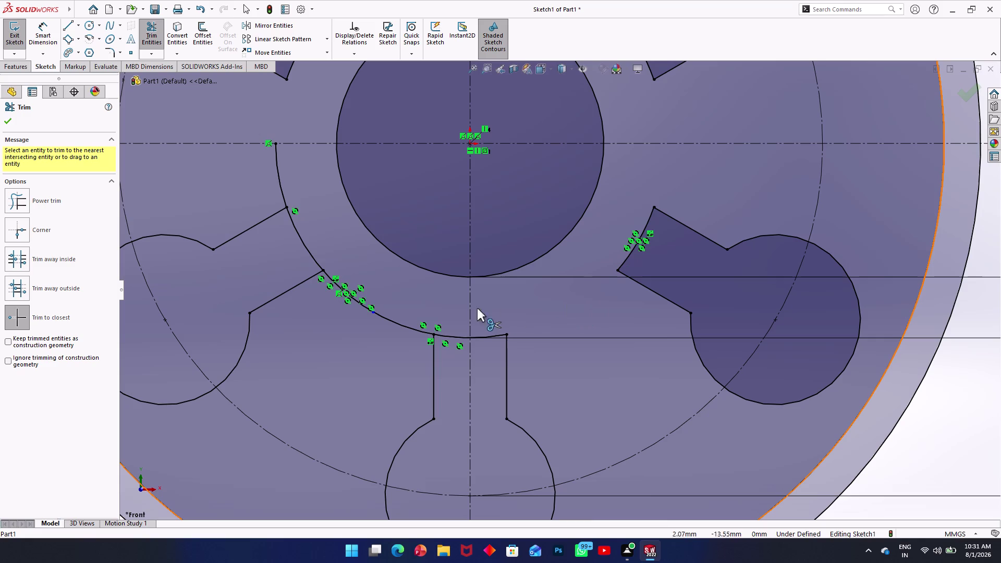